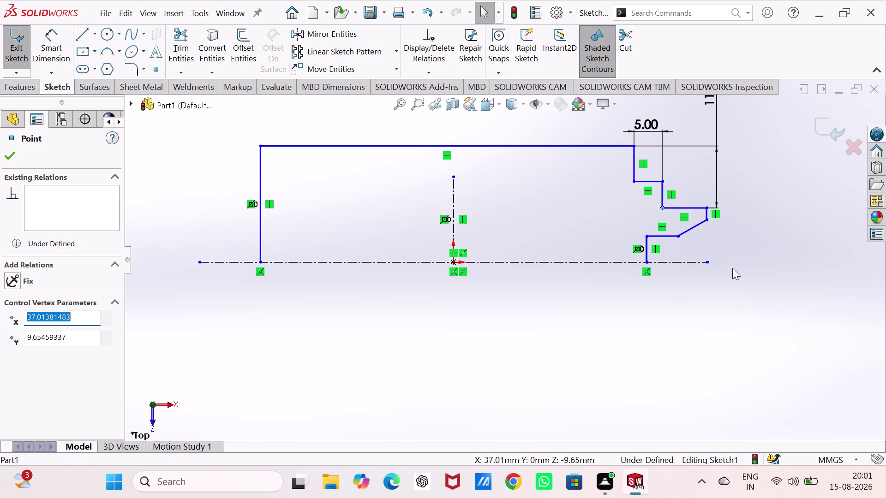
Dimension the lowest step line 2.00 above the centerline with Smart Dimension.
right_drag(562, 388, 563, 251)
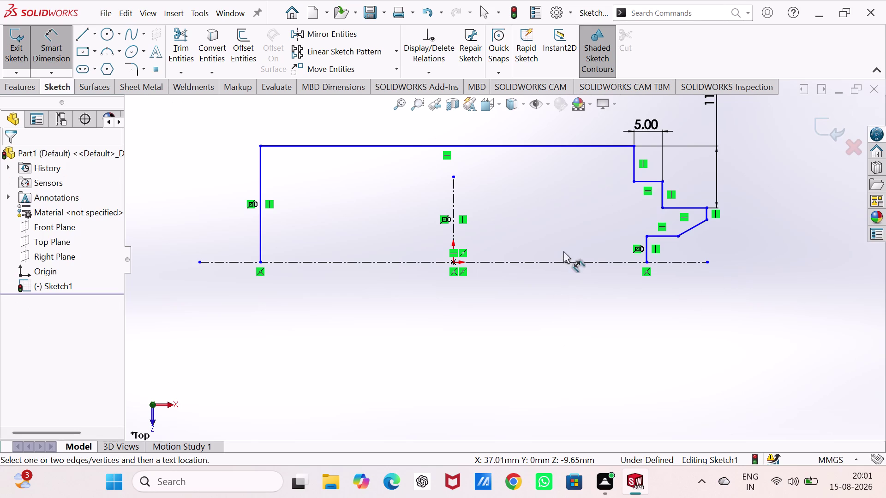
right_drag(564, 251, 563, 251)
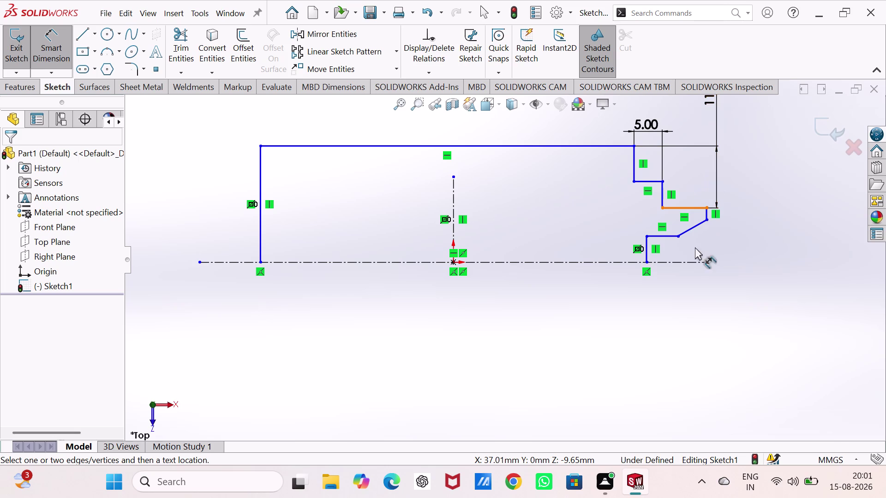
click(675, 262)
click(662, 237)
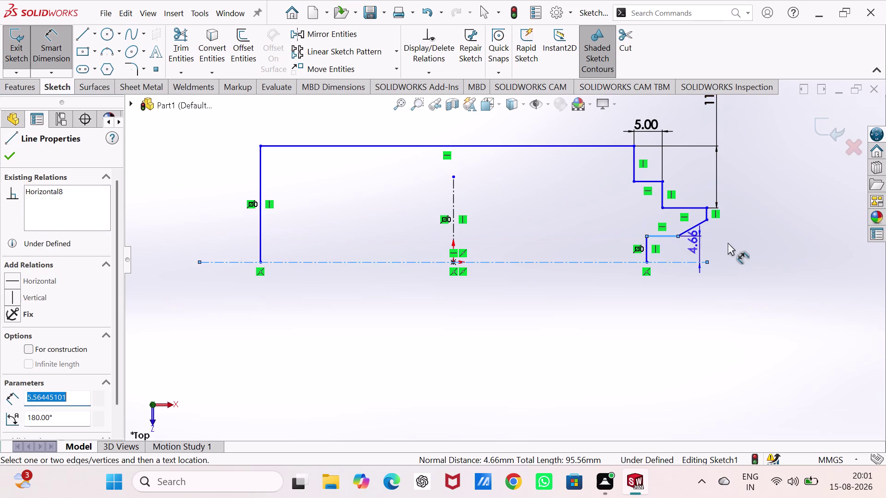
click(749, 244)
key(2)
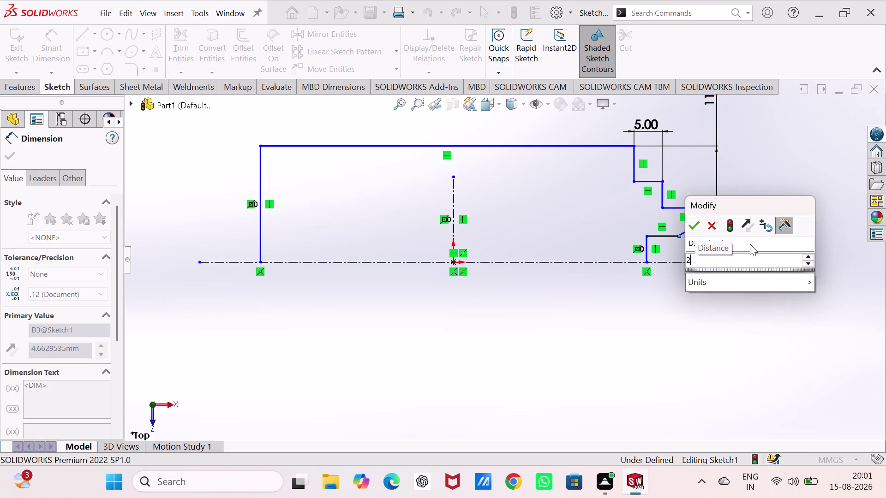
key(Return)
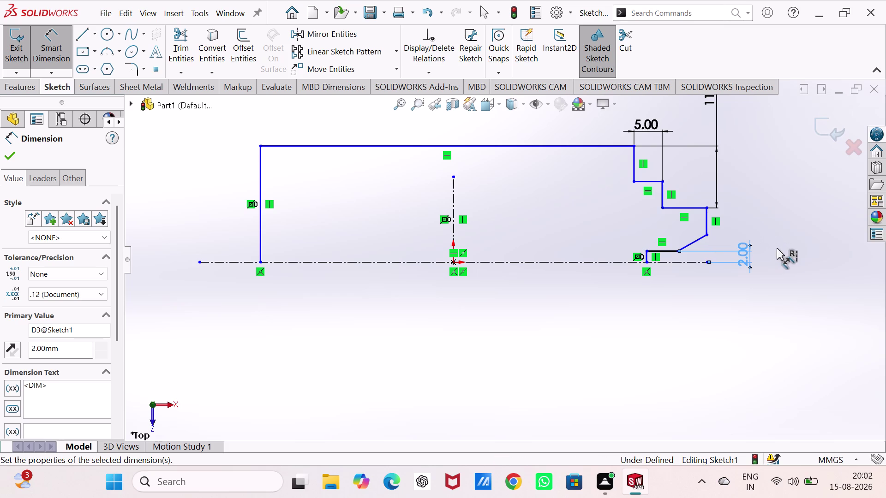
key(Escape)
key(Escape)
key(Escape)
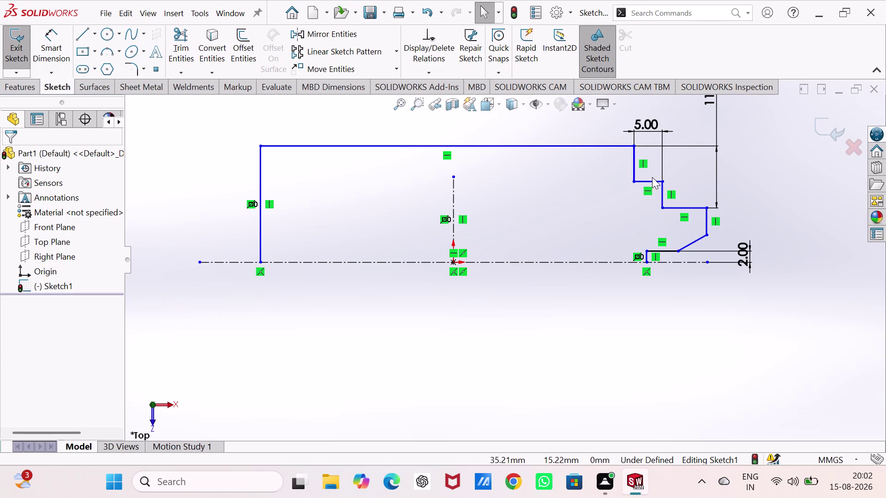
Drag the upper step line, middle step and top edge lower toward the centerline.
drag(652, 183, 652, 205)
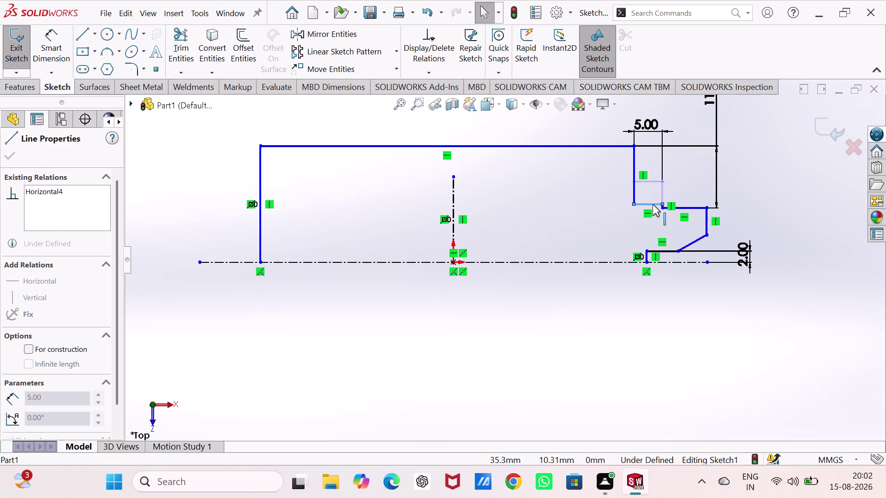
drag(652, 204, 652, 201)
drag(686, 206, 689, 221)
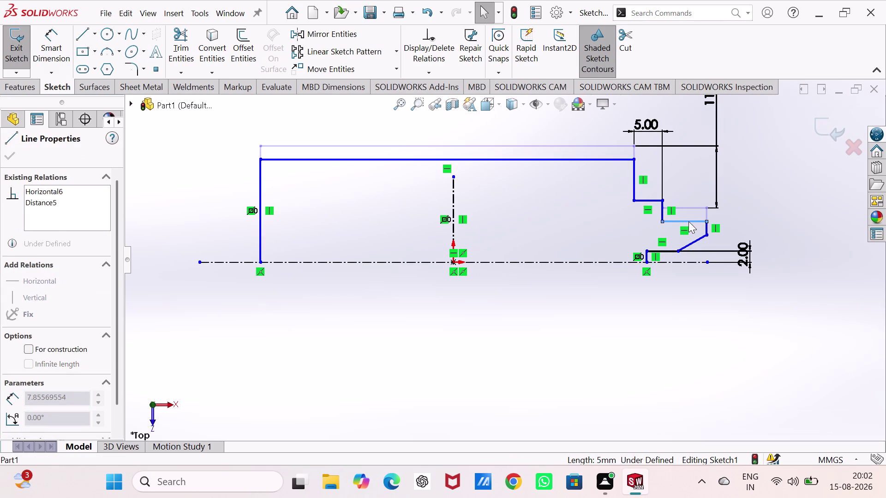
drag(689, 221, 688, 227)
click(688, 226)
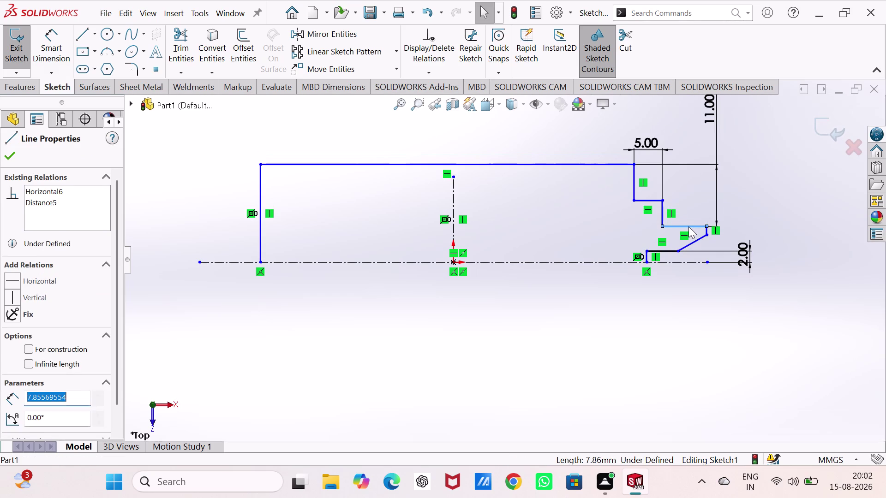
drag(644, 201, 647, 212)
click(594, 165)
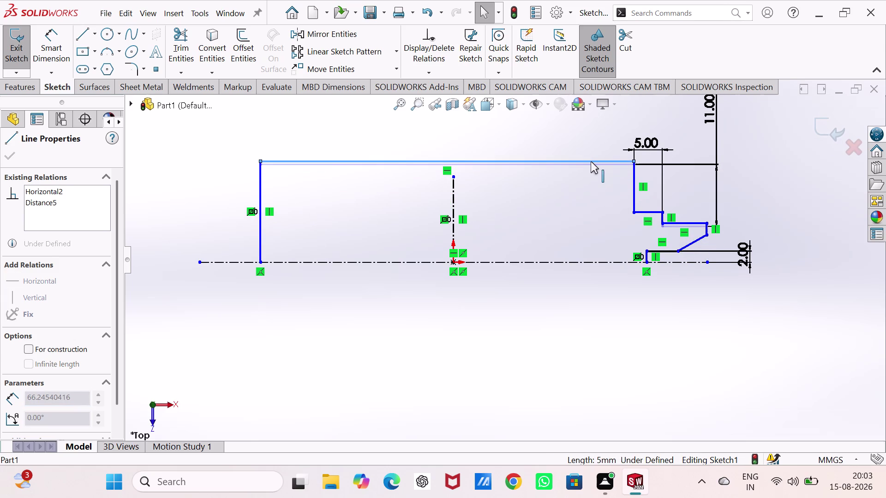
right_click(613, 349)
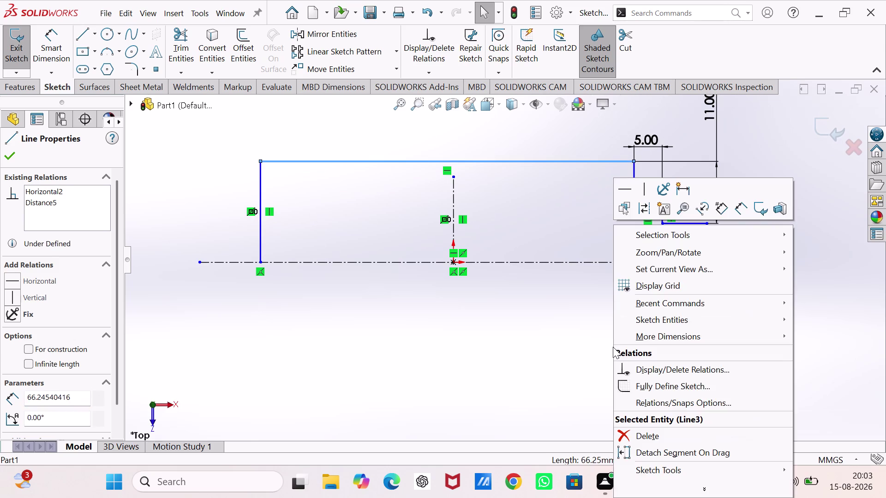
click(561, 343)
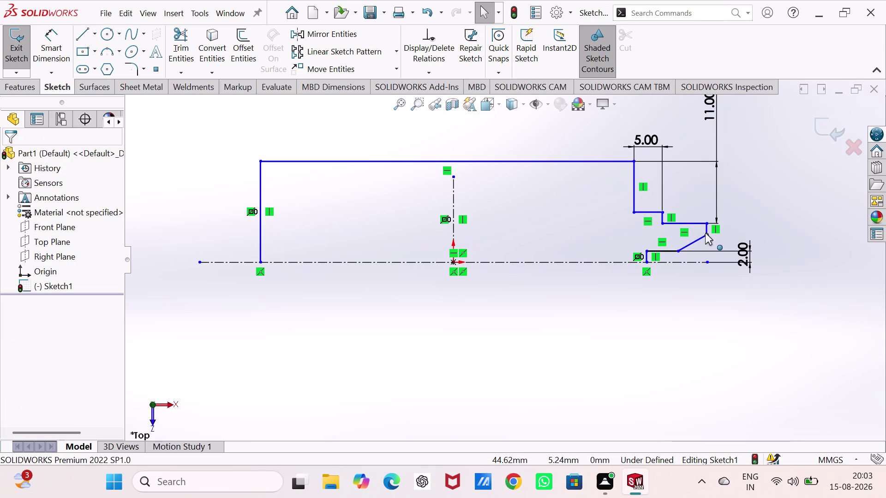
Reposition the inner step corner point to settle the step shape.
drag(660, 222, 660, 230)
drag(662, 223, 663, 225)
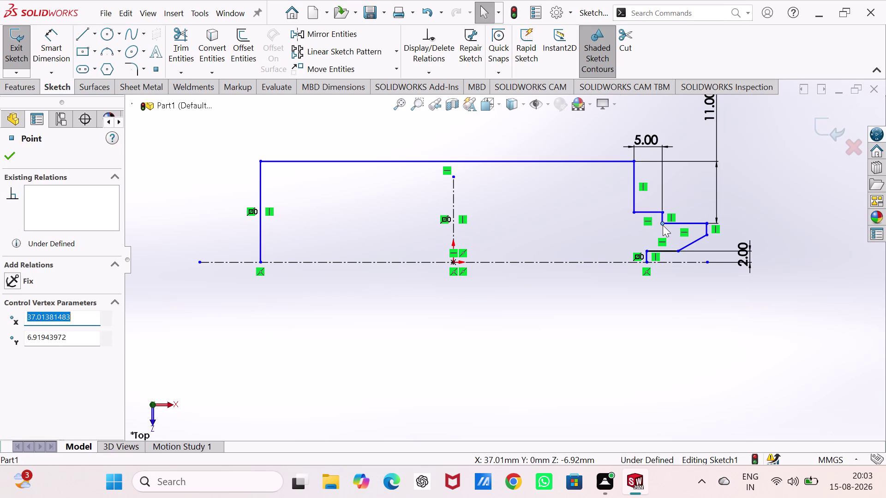
drag(662, 225, 663, 235)
drag(662, 235, 661, 221)
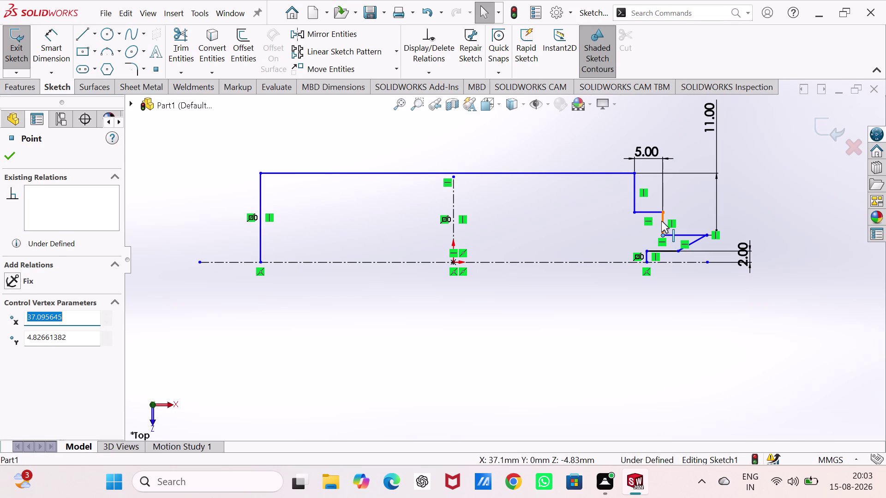
drag(661, 220, 657, 191)
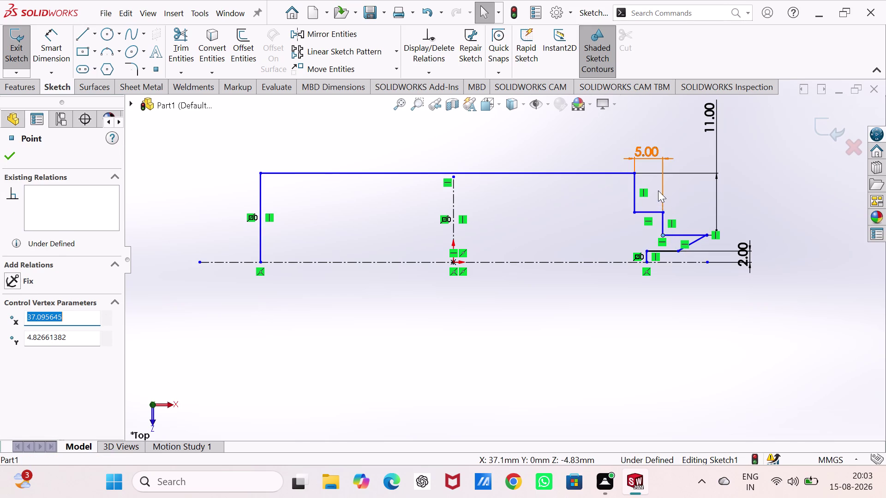
drag(658, 190, 658, 191)
drag(661, 235, 661, 226)
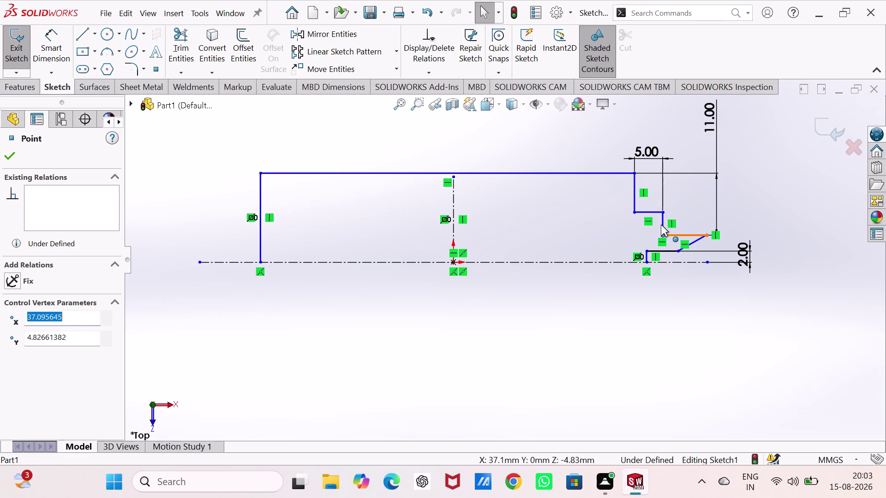
drag(661, 226, 661, 230)
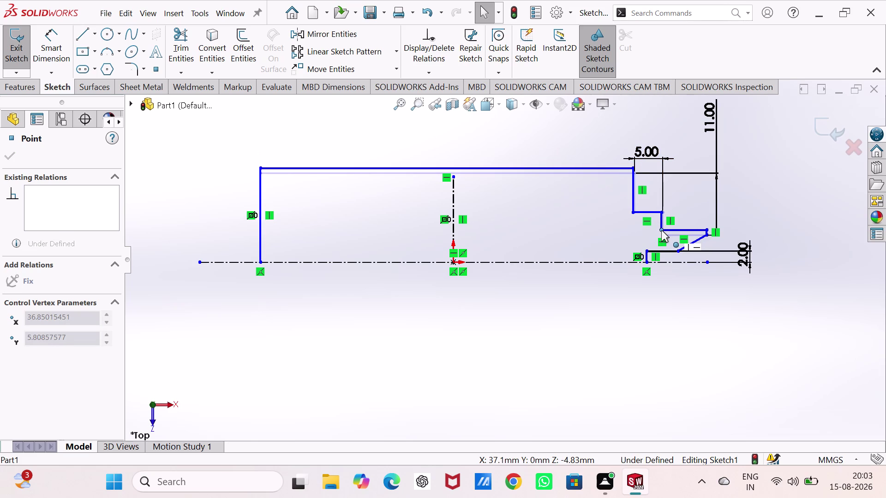
drag(661, 231, 661, 226)
click(633, 337)
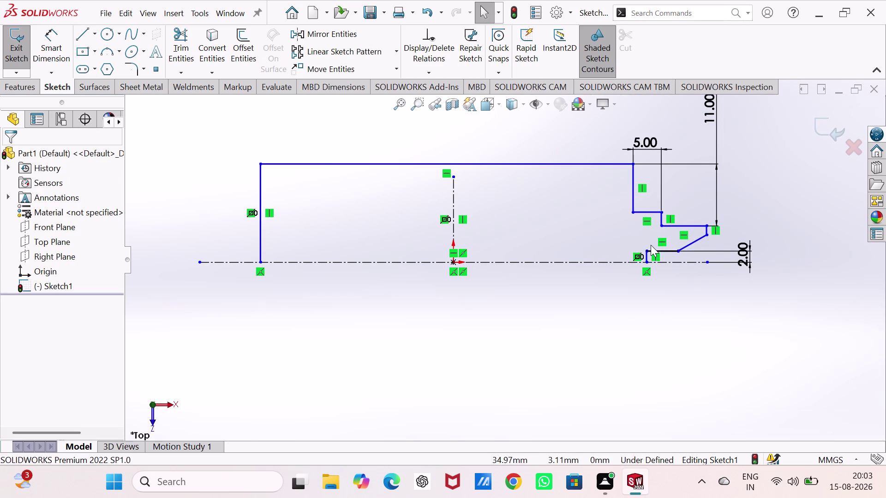
Dimension the top edge above the centerline, entering 33/2 for 16.50.
right_drag(662, 344, 674, 243)
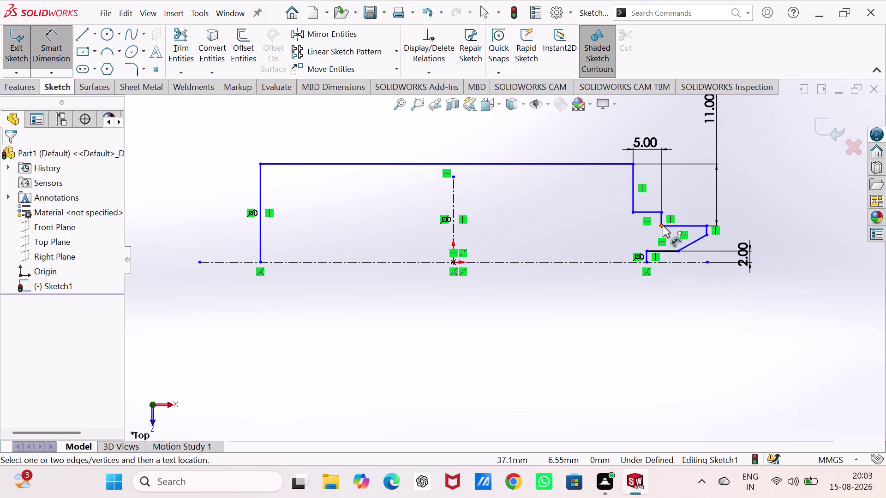
click(584, 262)
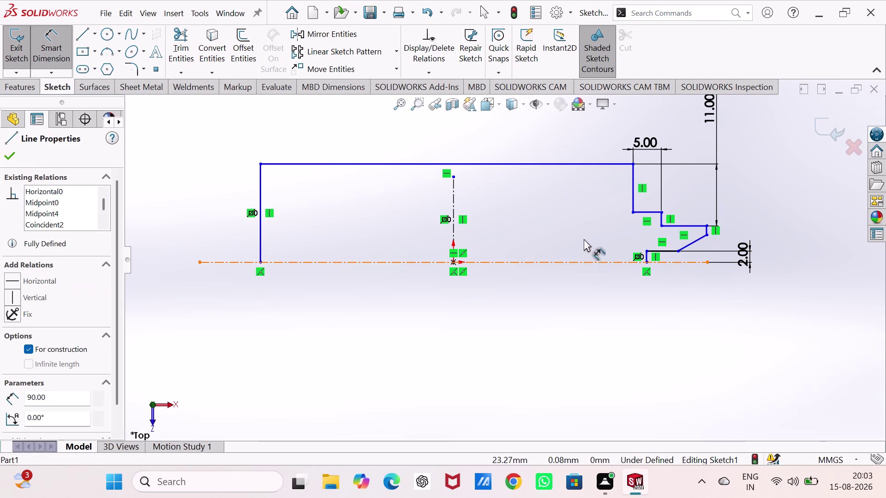
click(574, 163)
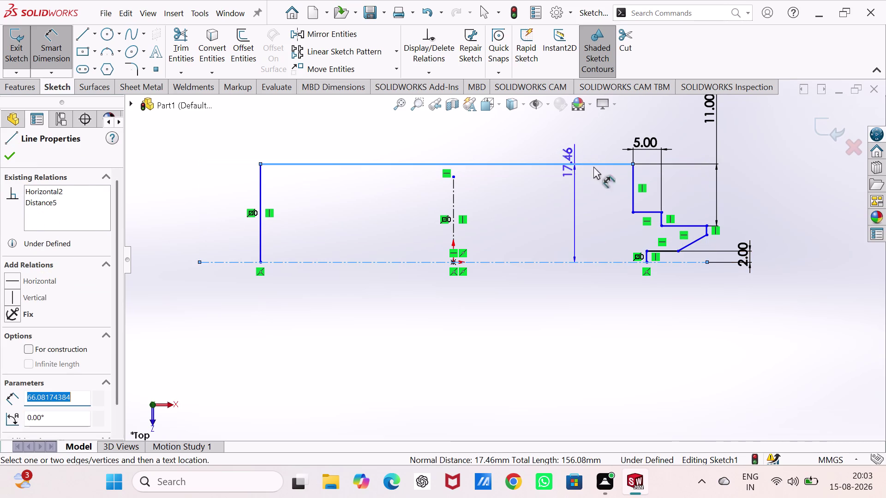
click(764, 217)
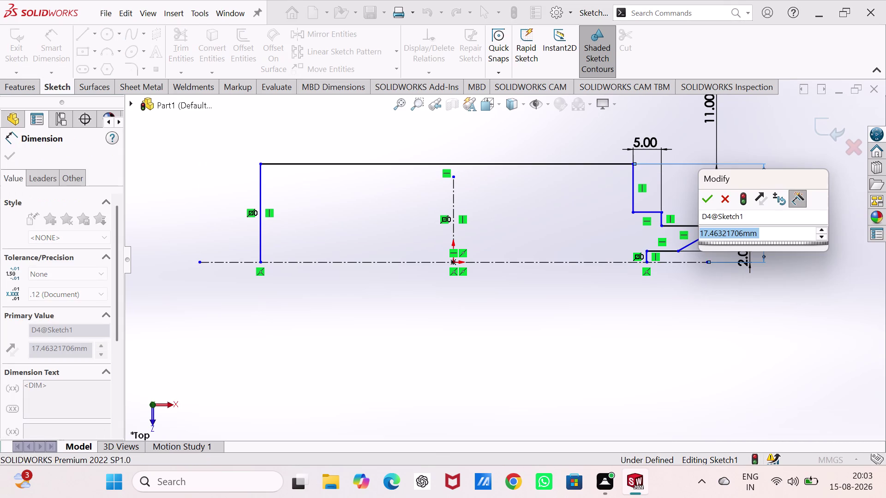
text(33)
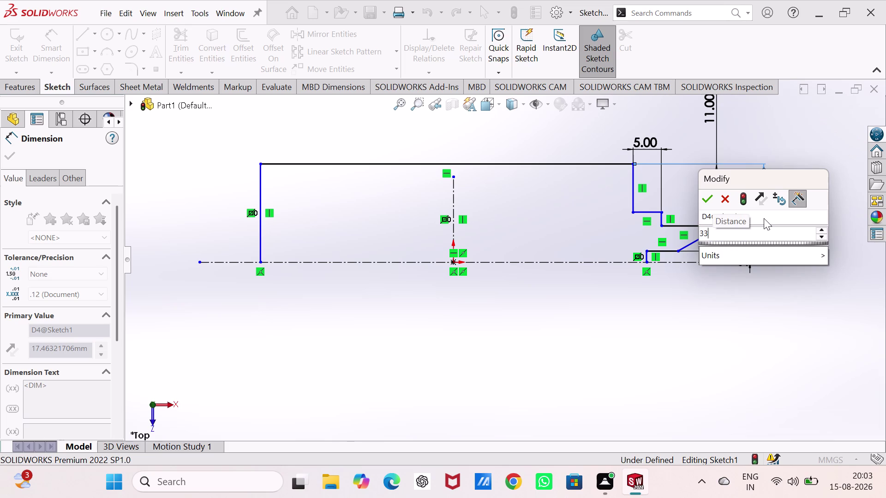
key(slash)
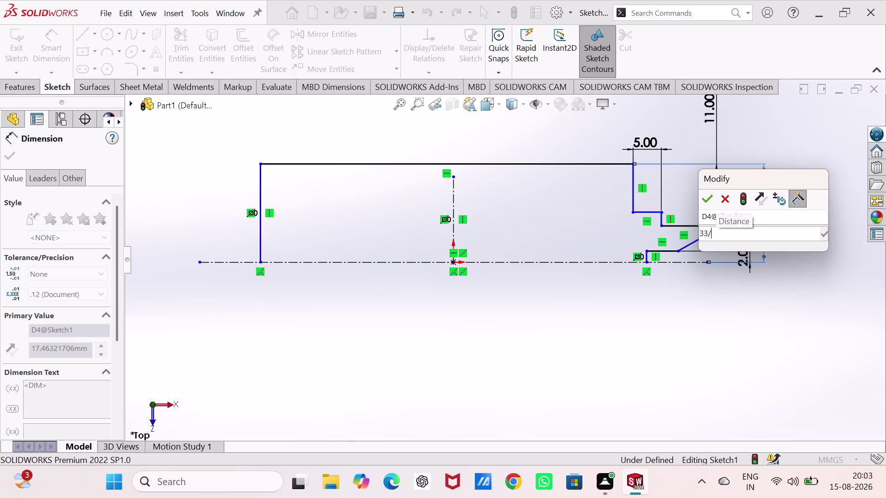
key(2)
key(Return)
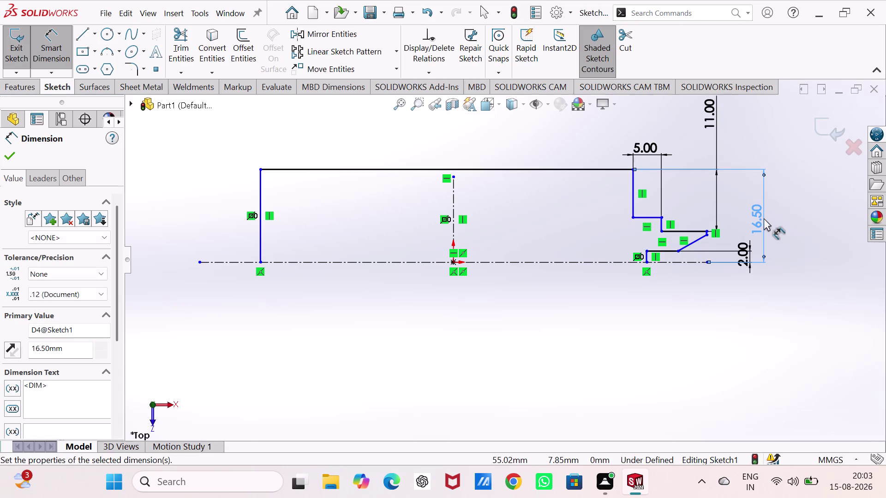
scroll(down, 3)
scroll(down, 3)
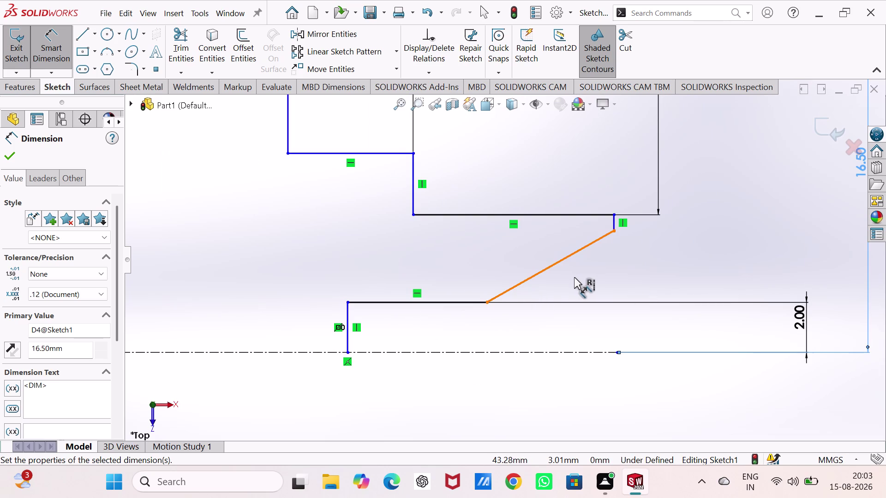
Close the 16.50 dimension editor and zoom around the profile.
scroll(up, 3)
click(651, 241)
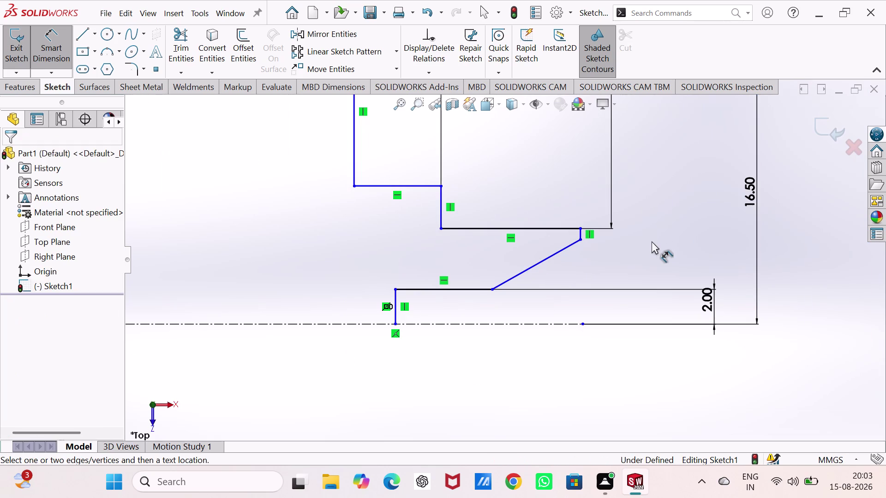
scroll(up, 3)
scroll(down, 3)
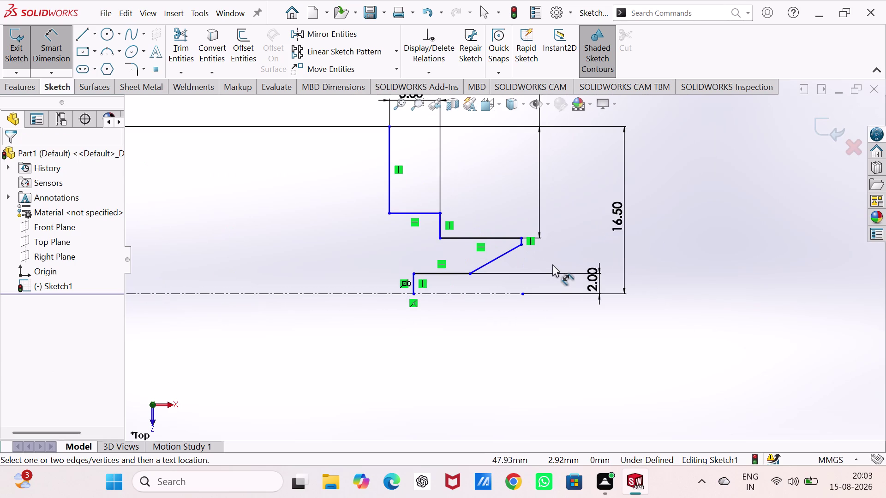
scroll(up, 3)
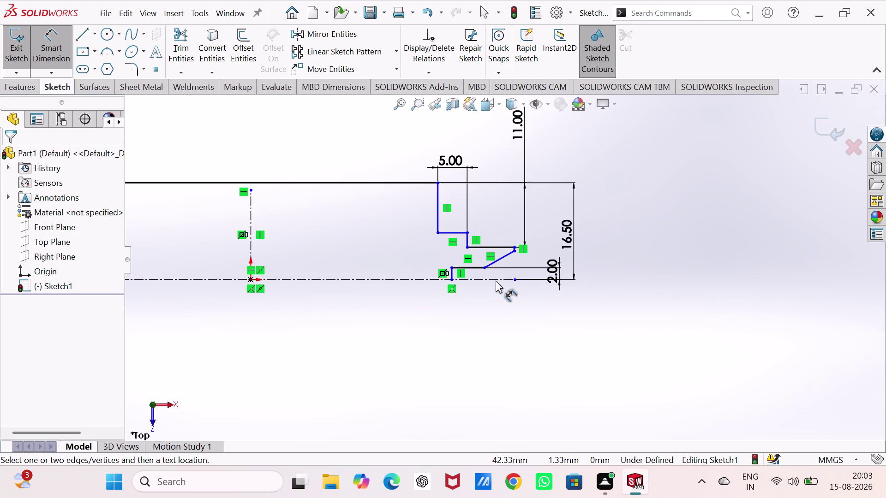
scroll(up, 3)
scroll(up, 3)
scroll(down, 3)
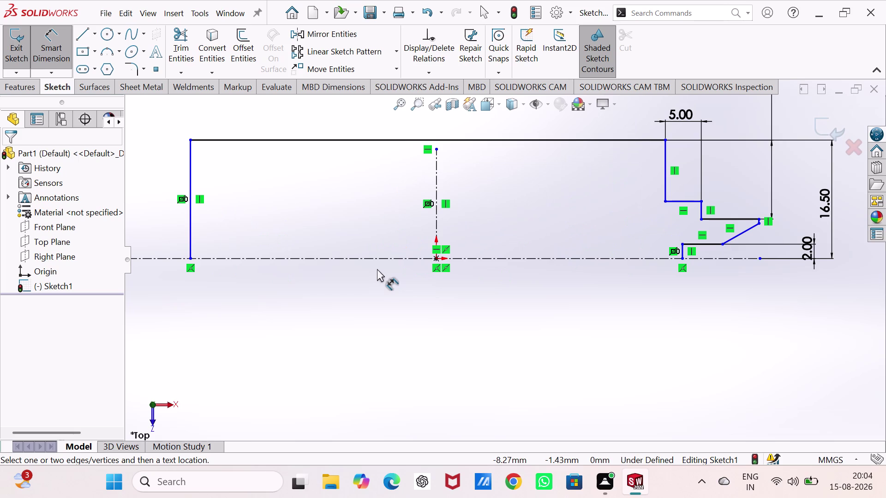
Click in the view and zoom to review the 16.50, 2.00, 5.00 and 11.00 dimensions.
click(365, 273)
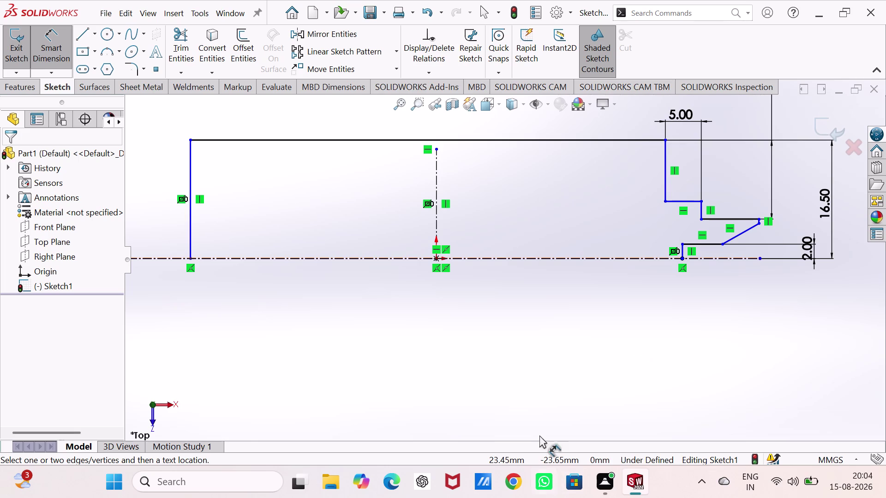
scroll(up, 3)
scroll(down, 3)
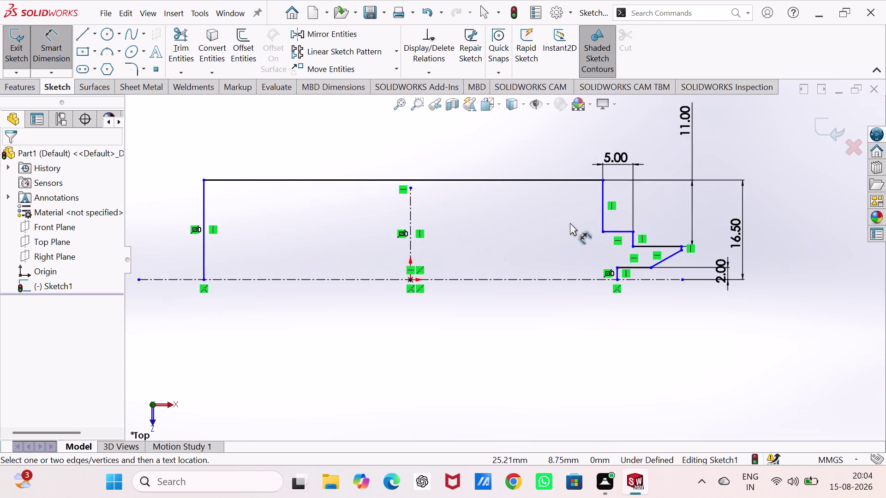
scroll(down, 3)
scroll(down, 3)
scroll(up, 3)
scroll(up, 3)
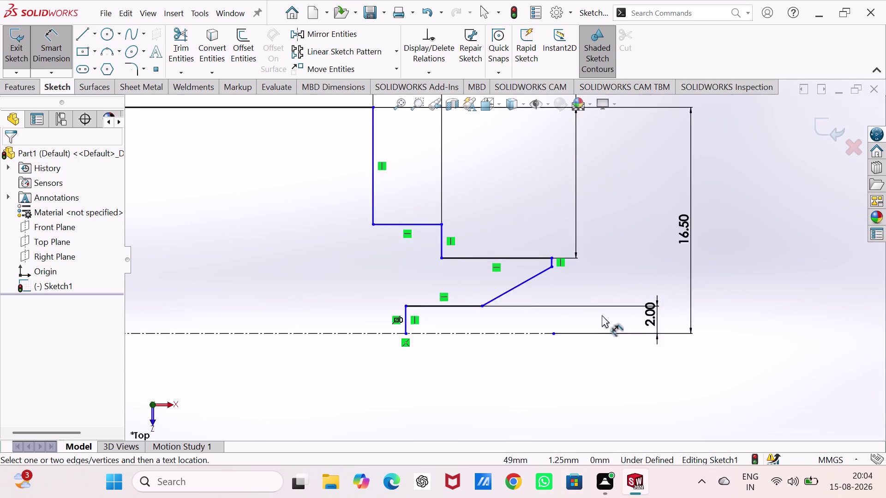
scroll(up, 3)
scroll(down, 3)
Move the 2.00 dimension left beside the lower step.
scroll(up, 3)
scroll(down, 3)
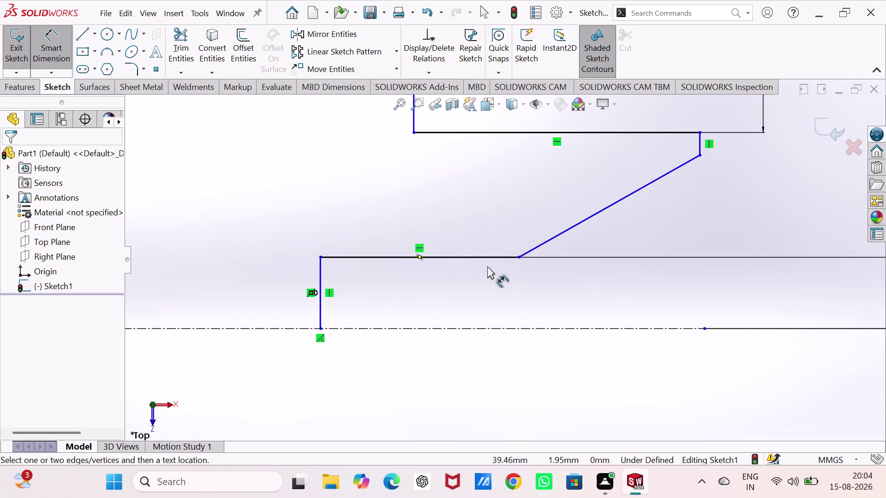
scroll(down, 3)
scroll(up, 3)
scroll(up, 3)
scroll(up, 3)
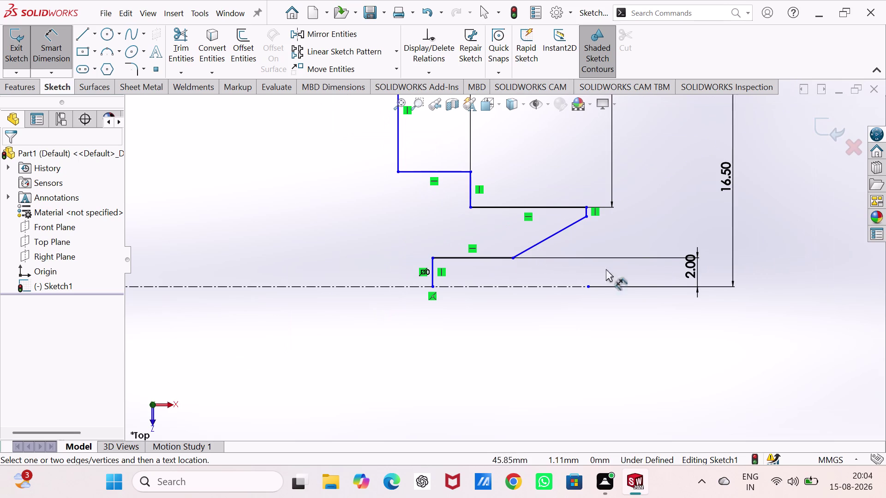
drag(694, 265, 621, 272)
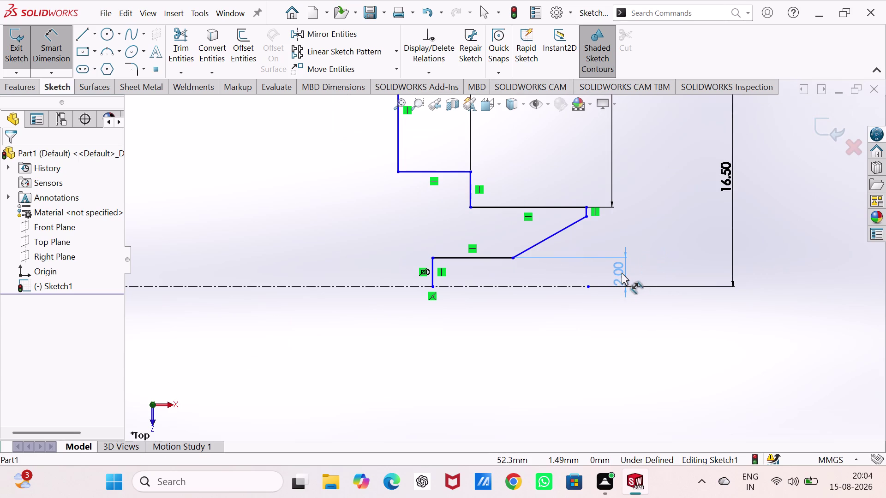
drag(622, 273, 578, 270)
drag(732, 173, 706, 174)
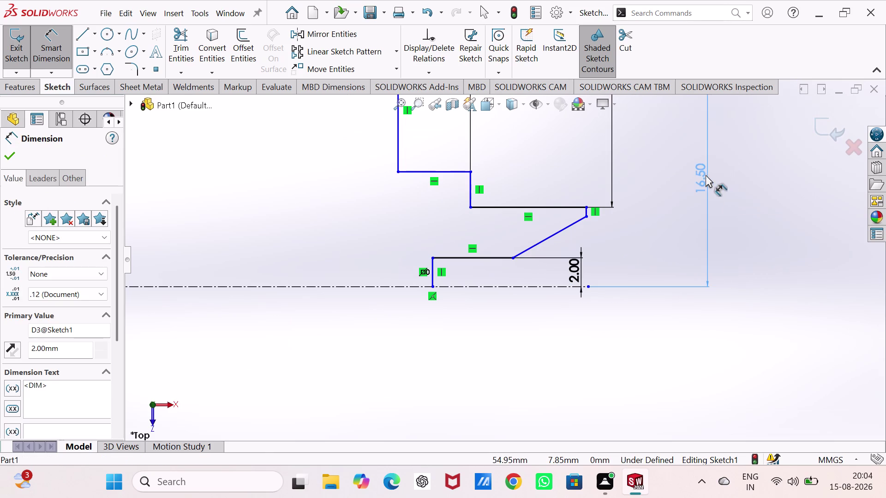
Select the 16.50 overall dimension and zoom in around it.
drag(707, 175, 689, 166)
scroll(up, 3)
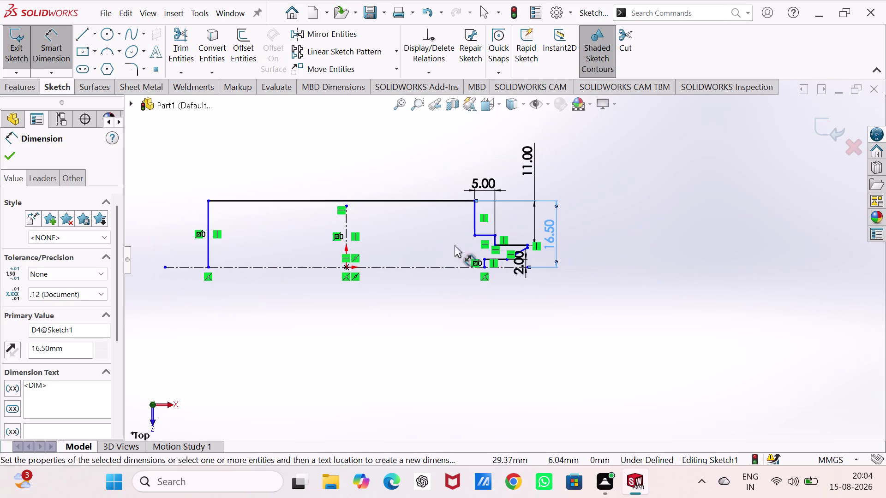
scroll(down, 3)
scroll(up, 3)
scroll(down, 3)
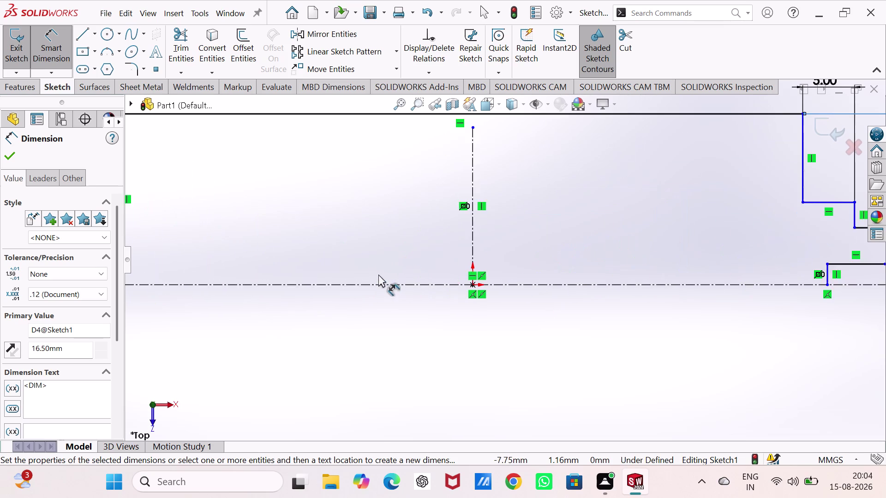
scroll(up, 3)
scroll(up, 3)
scroll(down, 3)
scroll(up, 3)
scroll(down, 3)
scroll(up, 3)
scroll(down, 3)
scroll(up, 3)
scroll(down, 3)
scroll(up, 3)
scroll(down, 3)
scroll(up, 3)
scroll(down, 3)
scroll(up, 3)
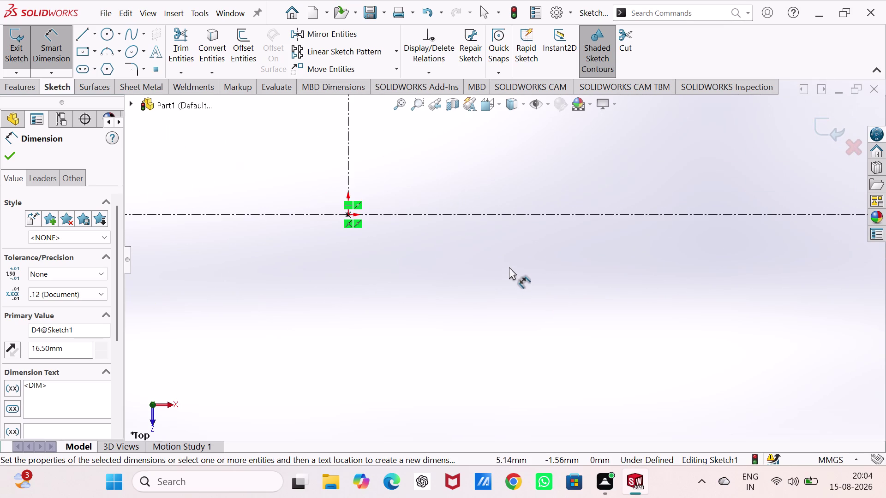
scroll(up, 3)
scroll(down, 3)
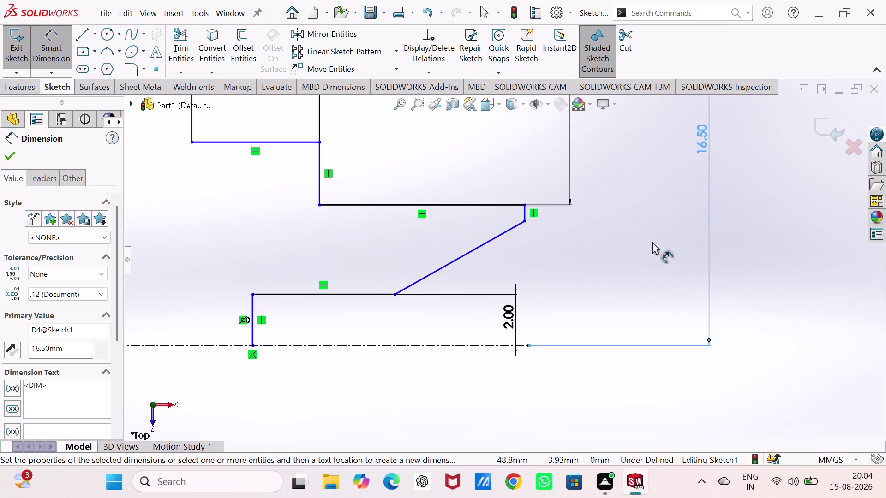
scroll(up, 3)
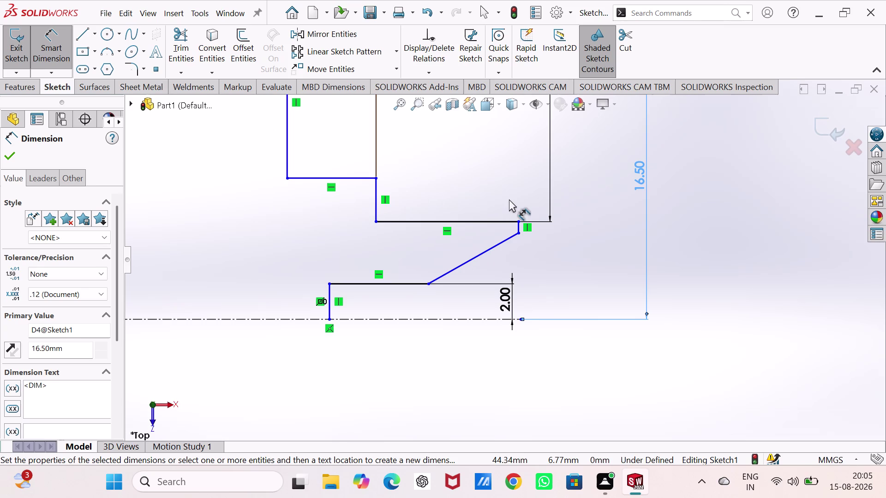
Drag the inner step corner point down to a new position.
key(Escape)
key(Escape)
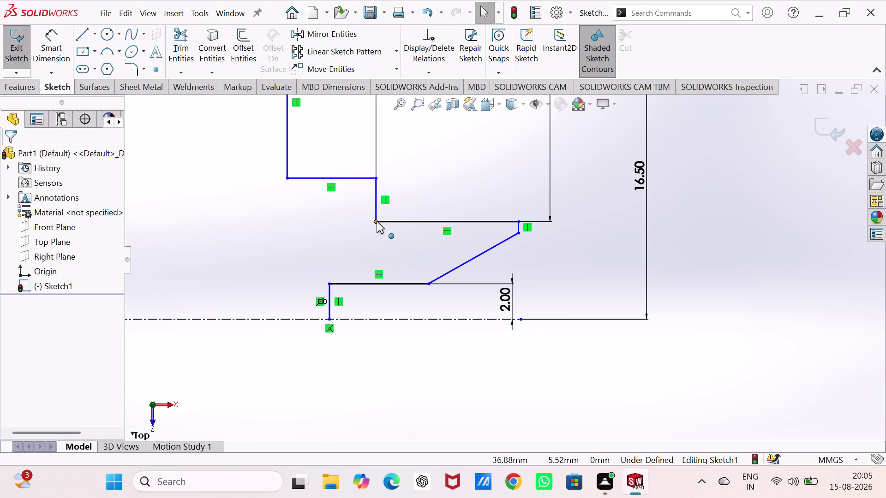
drag(376, 222, 375, 174)
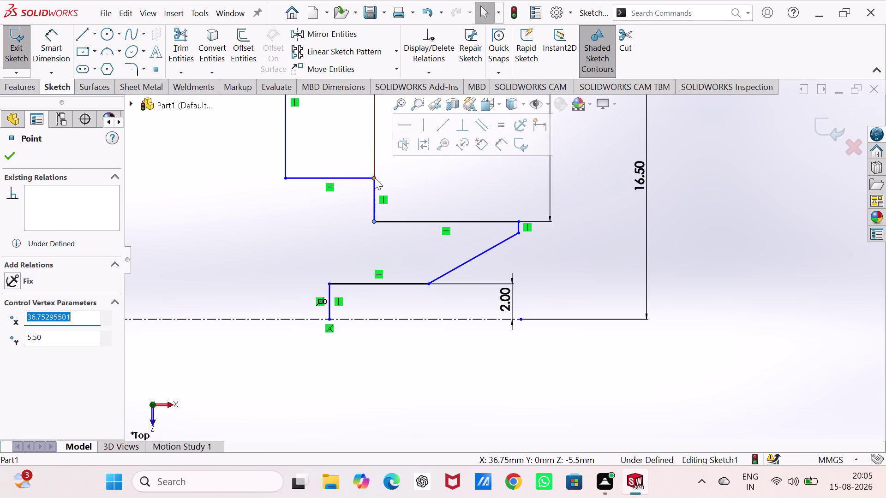
drag(374, 179, 387, 249)
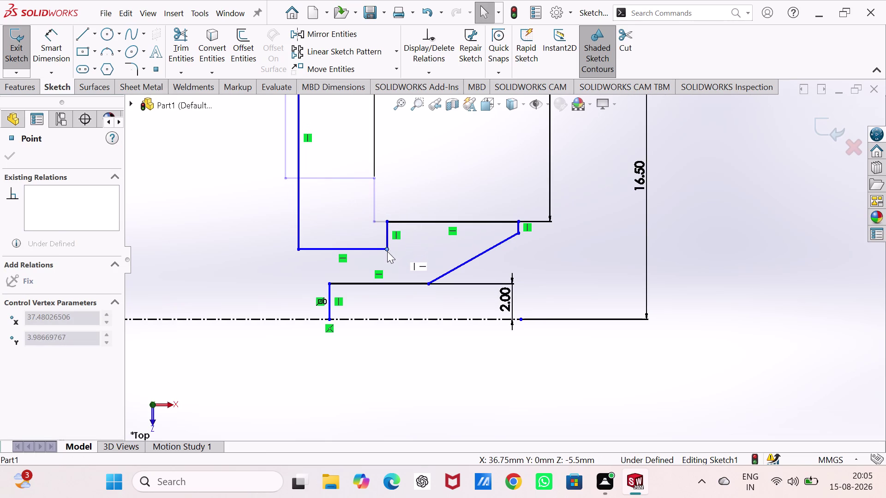
drag(387, 249, 387, 240)
drag(386, 223, 386, 211)
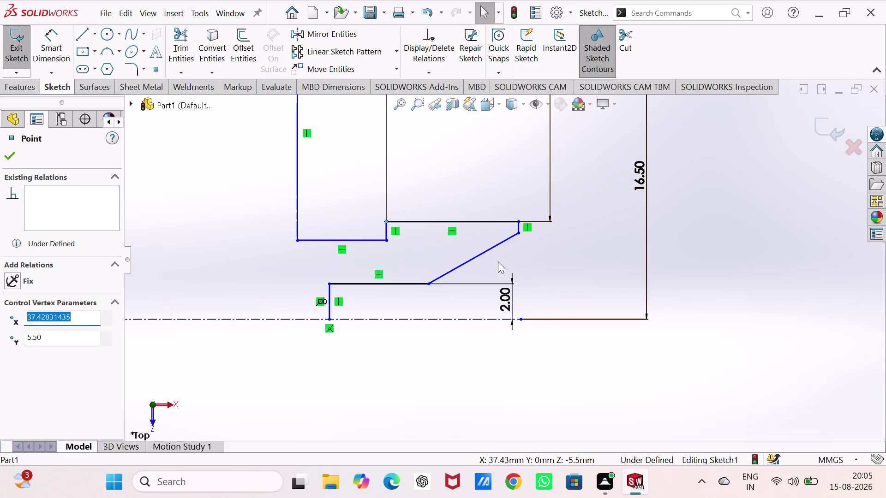
Add a horizontal relation between the angled line's upper end and the inner step corner.
click(519, 232)
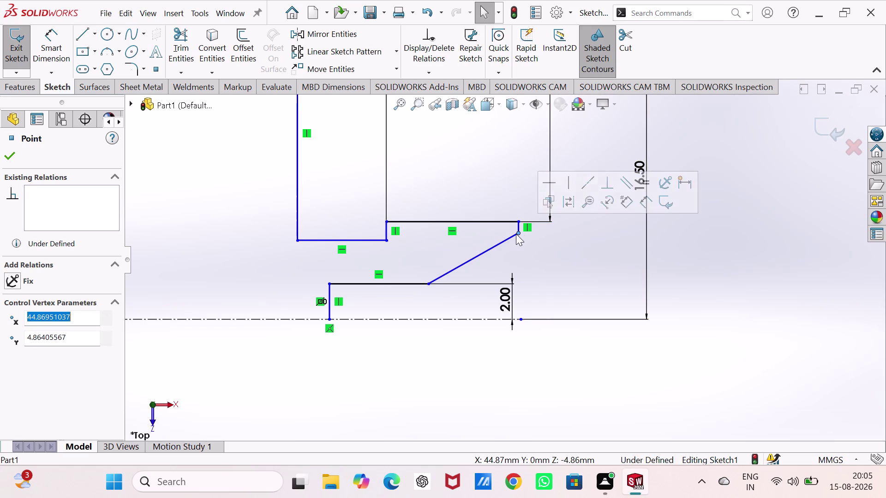
click(387, 242)
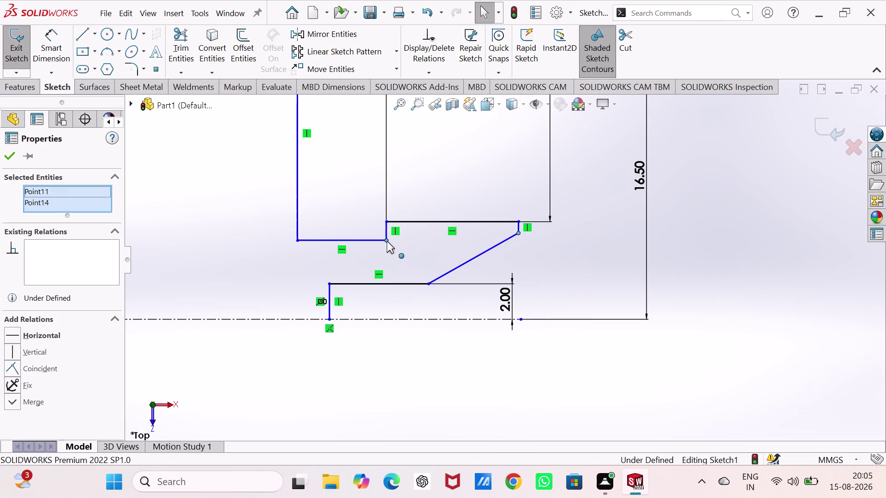
click(417, 191)
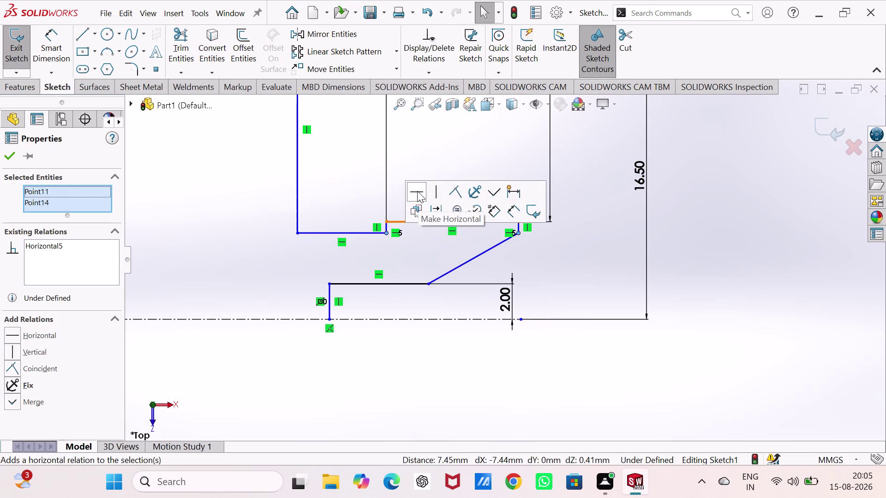
click(743, 231)
right_drag(727, 292, 725, 183)
click(386, 233)
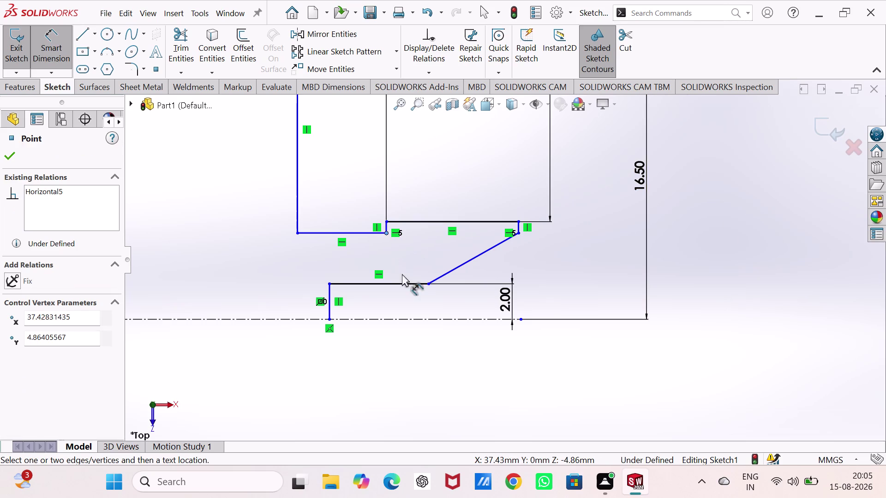
Dimension the ledge height from the centerline, try 27/2 (13.50), then undo back to 4.86.
click(418, 318)
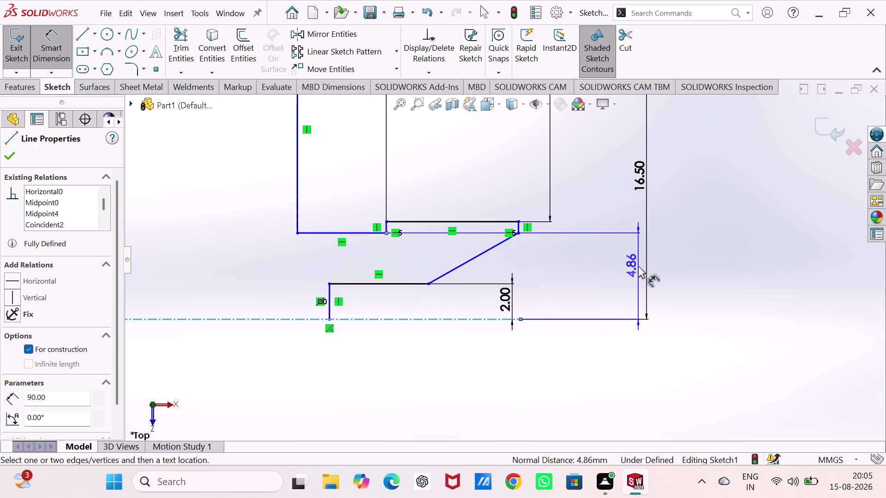
click(625, 265)
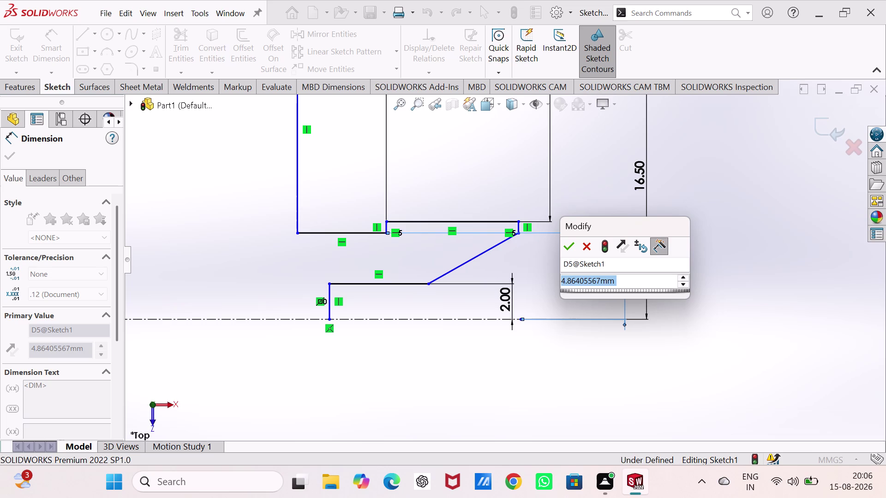
text(2)
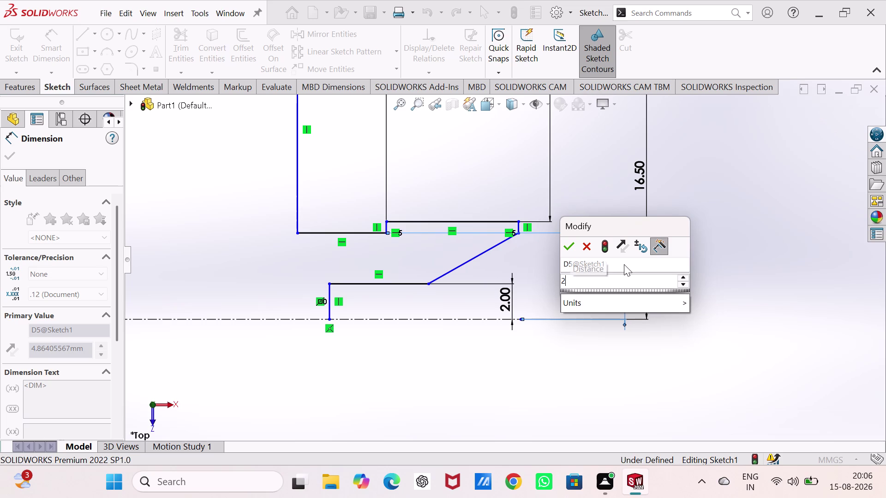
text(7/2)
key(Return)
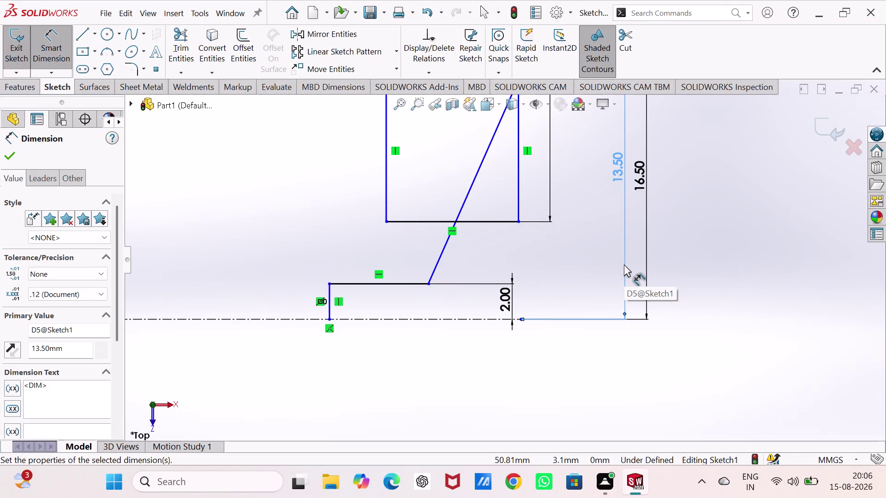
scroll(up, 3)
scroll(up, 3)
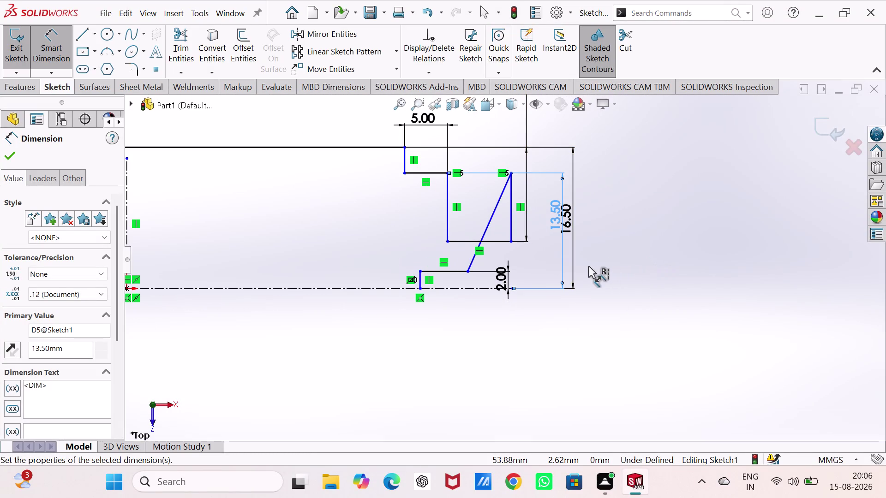
key(ctrl+z)
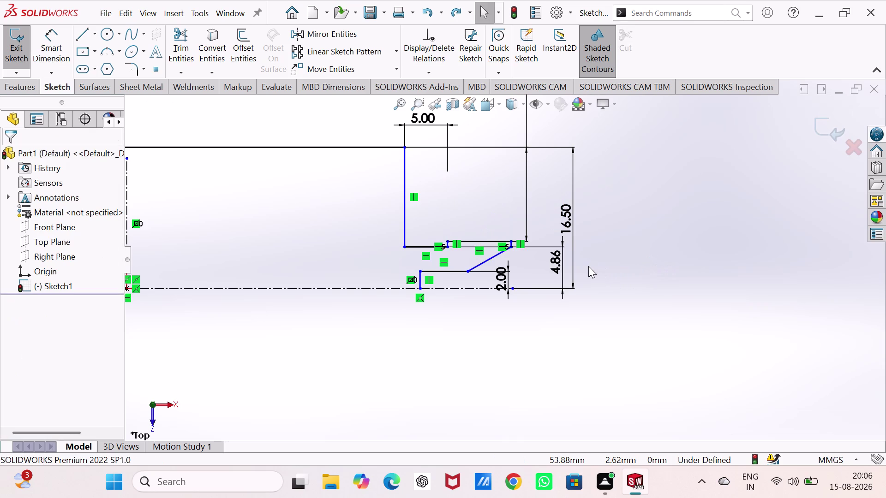
Lift the short step line's corner point and delete the 11.00 step dimension.
scroll(down, 3)
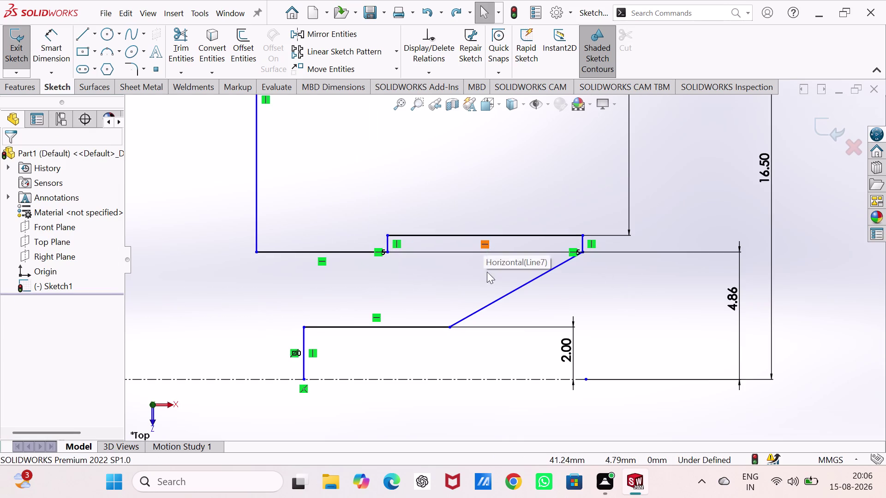
scroll(down, 3)
scroll(down, 3)
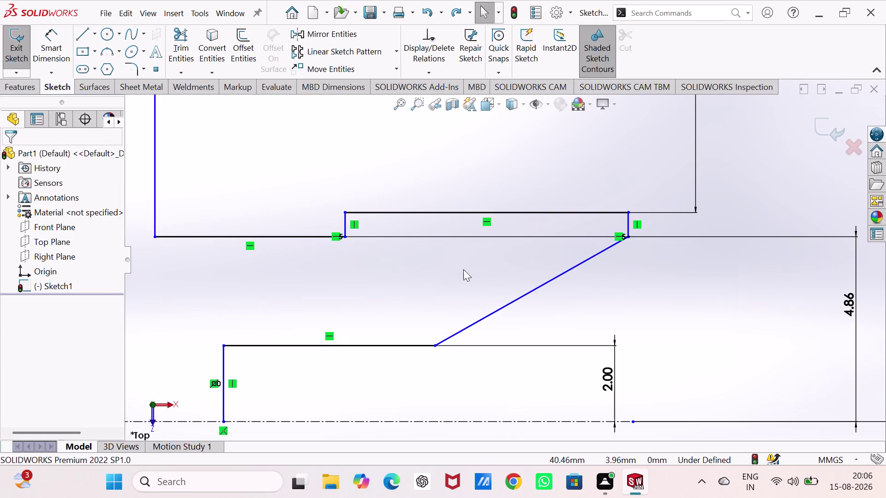
scroll(up, 3)
scroll(up, 3)
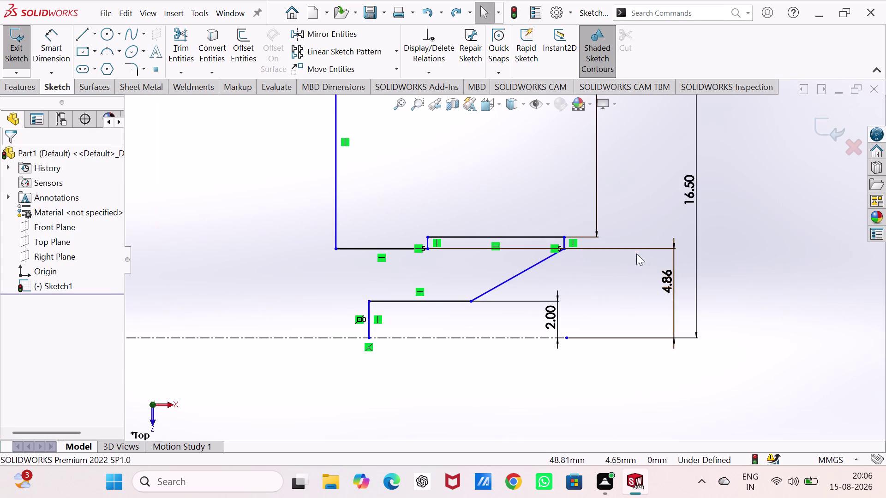
key(Escape)
key(Escape)
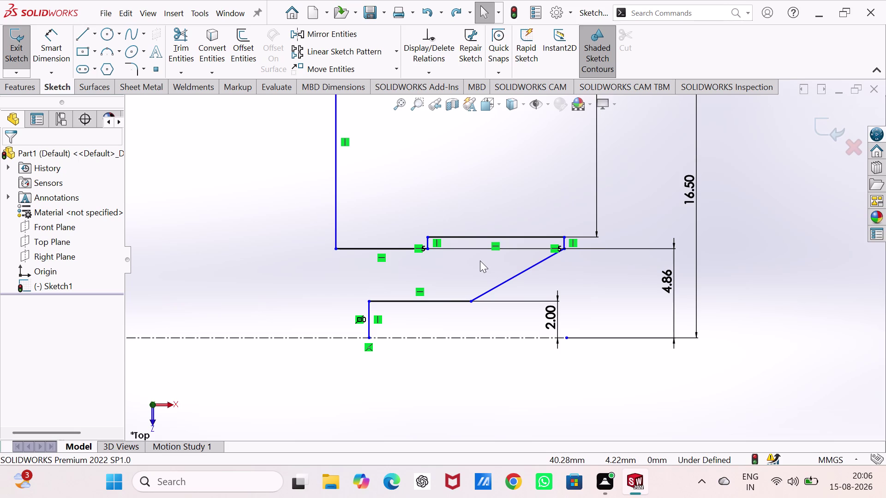
scroll(up, 3)
scroll(down, 3)
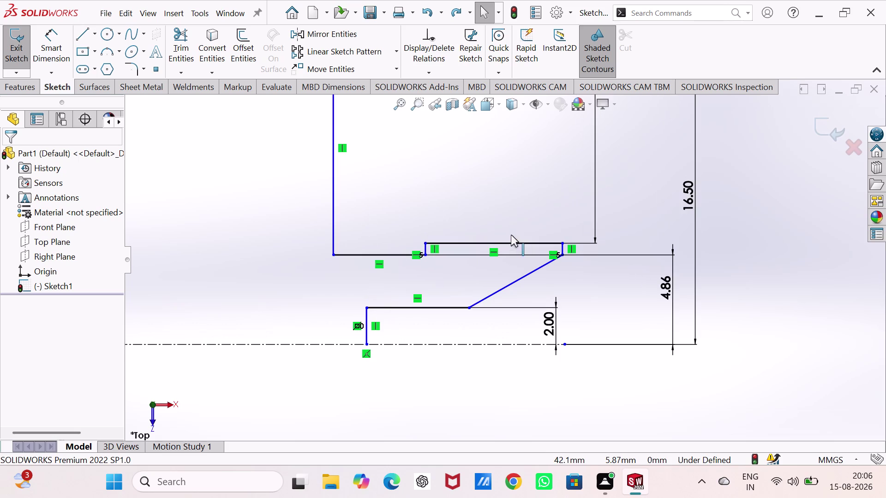
drag(425, 244, 424, 239)
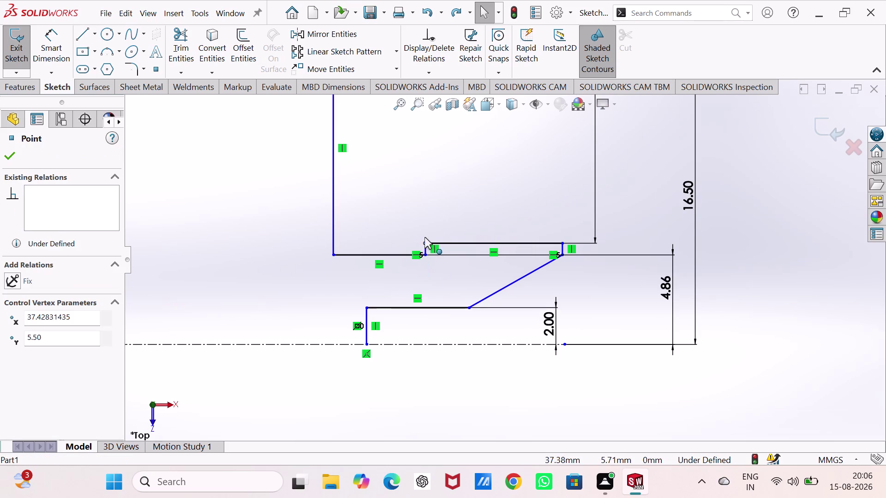
drag(424, 239, 424, 225)
scroll(up, 3)
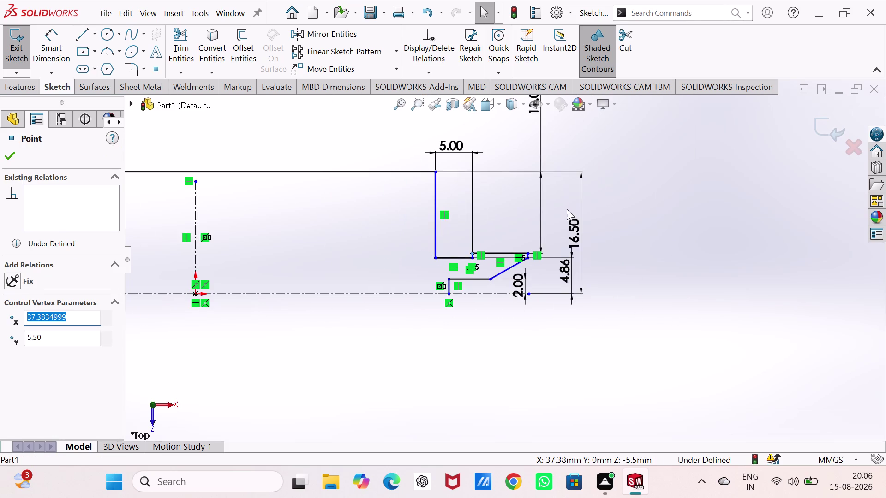
click(535, 152)
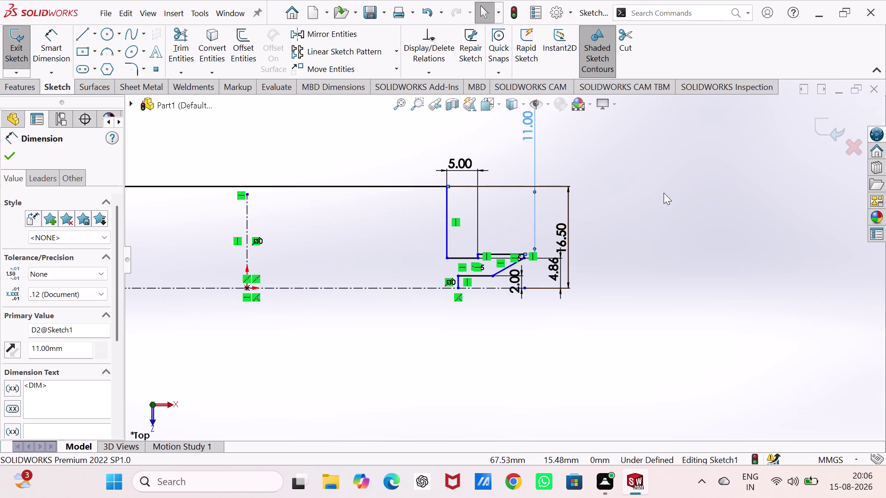
key(Delete)
scroll(down, 3)
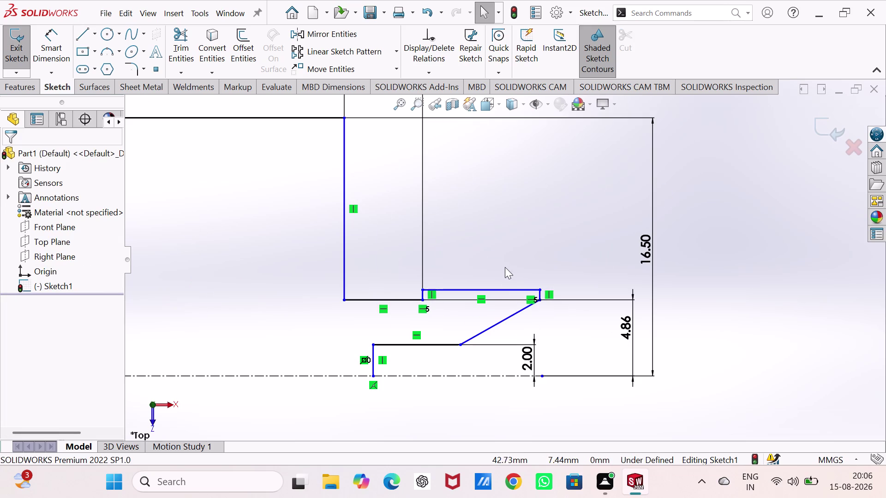
Stretch the 5.00-wide step's top edge far upward into a tall rectangle.
drag(498, 289, 498, 256)
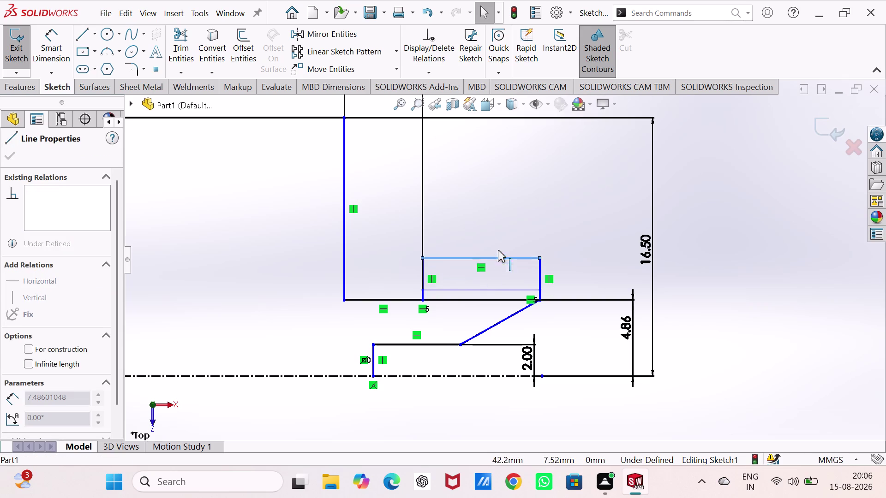
drag(498, 256, 495, 149)
right_drag(756, 298, 738, 152)
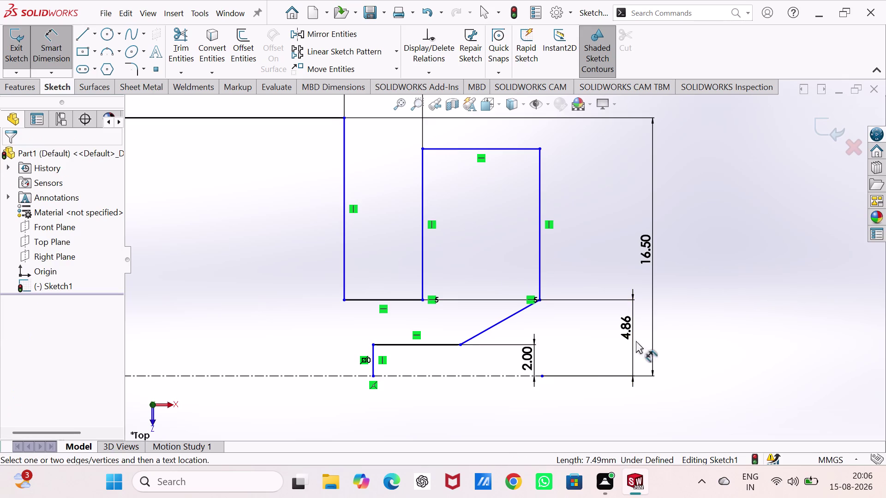
click(477, 374)
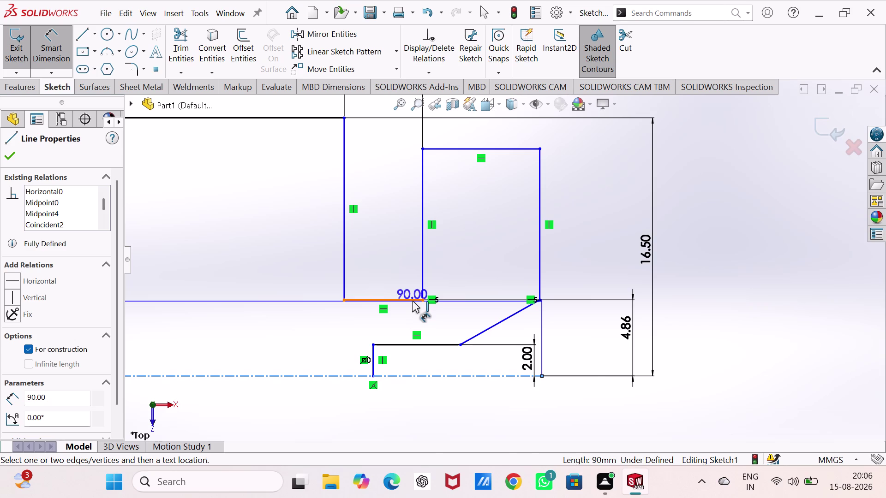
Dimension the ledge 13.50 above the centerline, entering the value as 27/2.
click(412, 301)
click(596, 338)
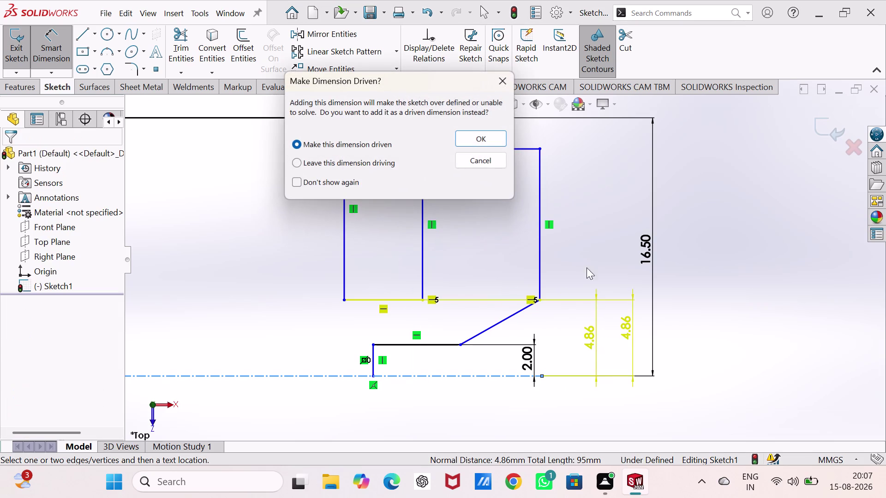
click(507, 84)
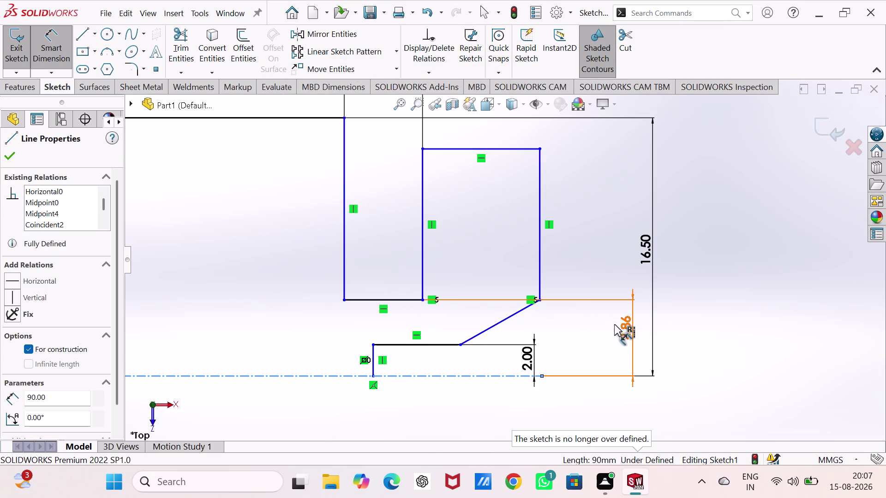
double_click(619, 329)
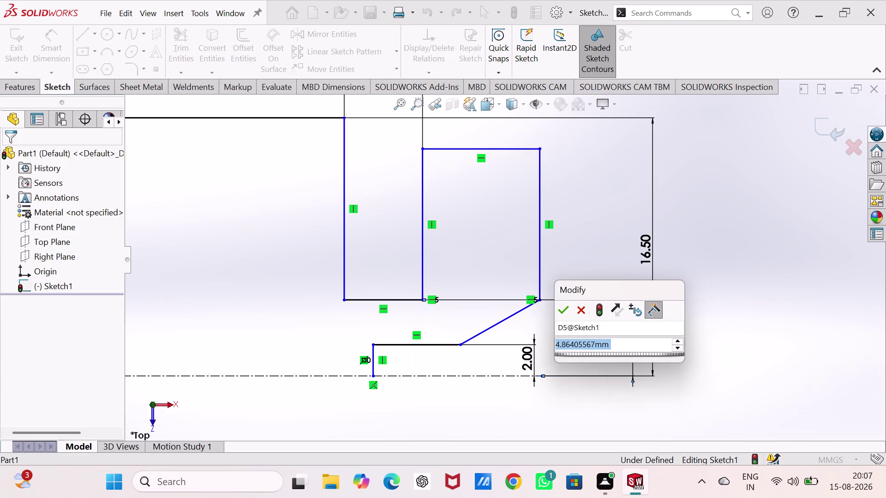
text(27)
text(/)
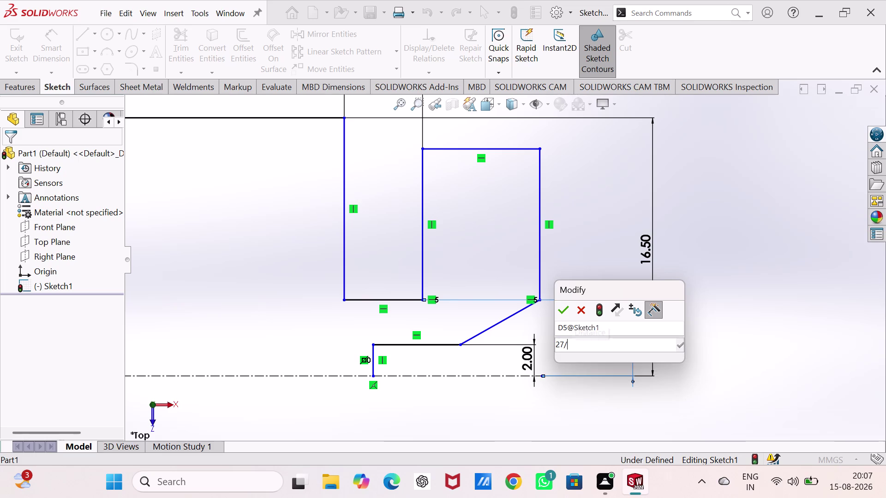
text(2)
key(Return)
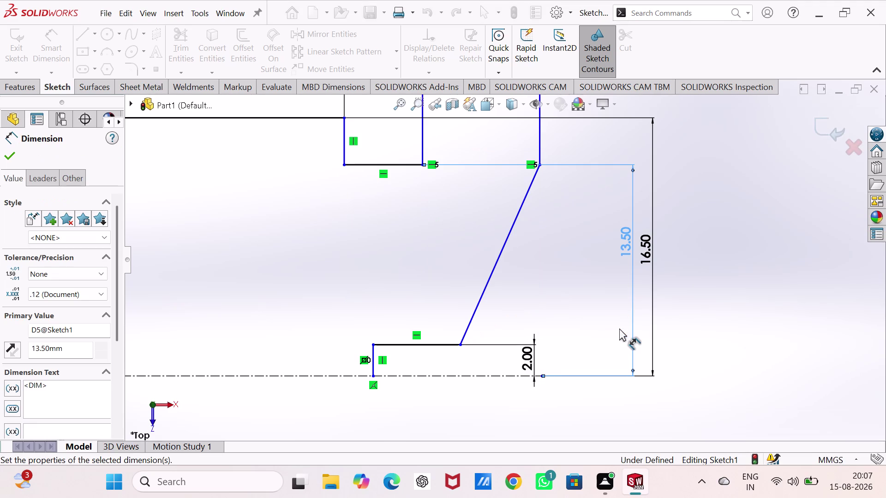
Close the dimension properties and clear the selection.
scroll(up, 3)
scroll(down, 3)
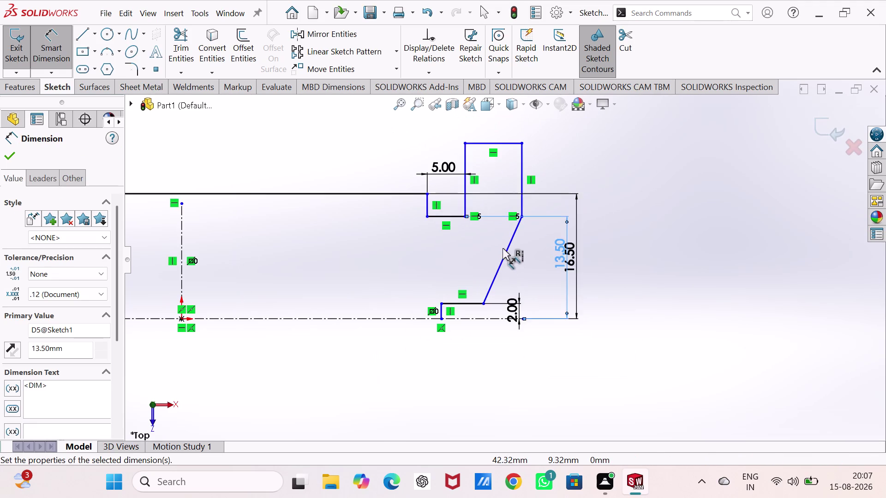
scroll(down, 3)
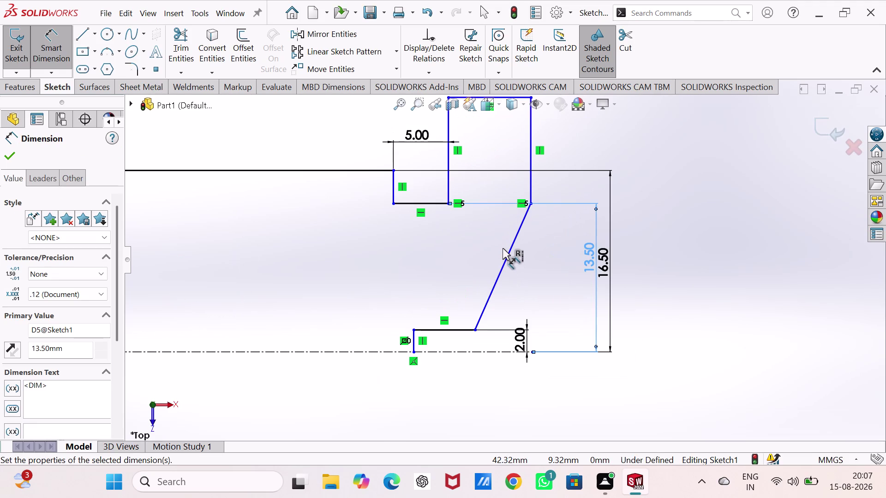
scroll(down, 3)
scroll(up, 3)
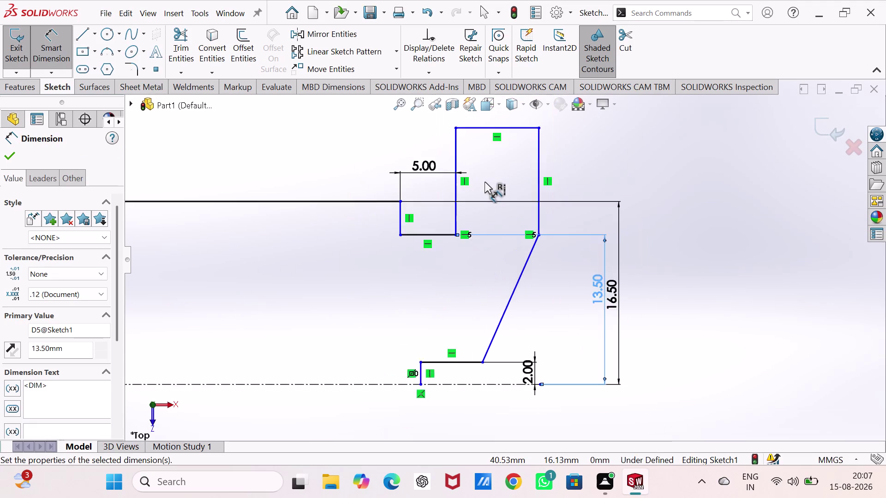
scroll(up, 3)
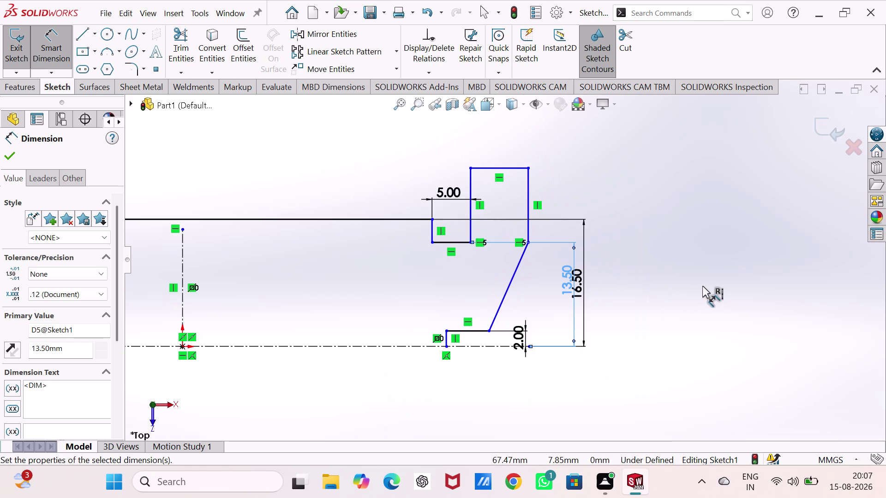
key(Escape)
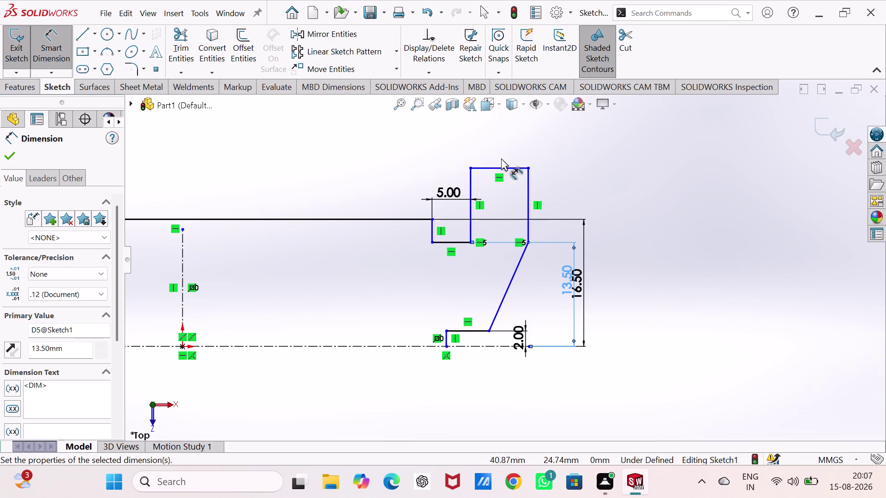
key(Escape)
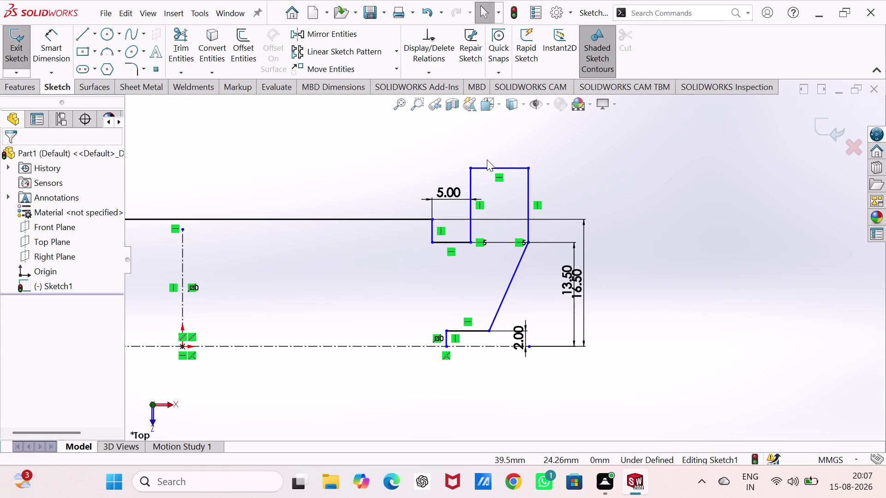
Drag the raised rectangle's top edge down to just above the step line.
drag(491, 166, 495, 246)
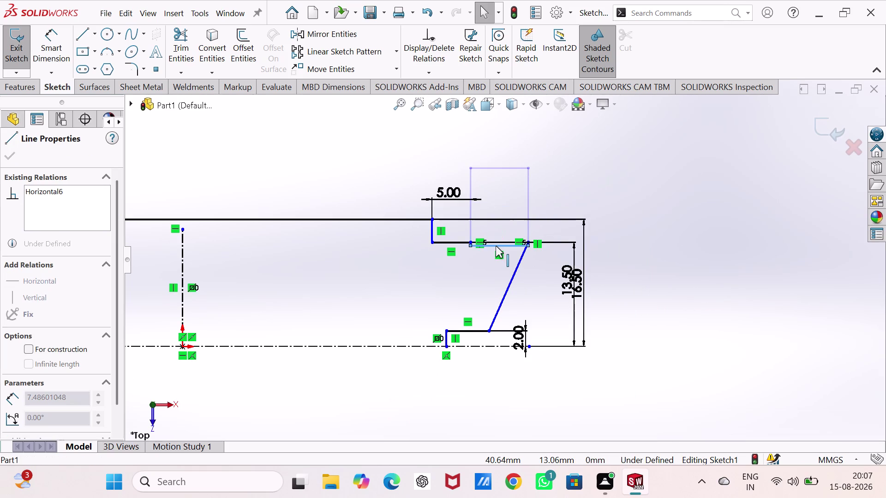
drag(495, 246, 492, 230)
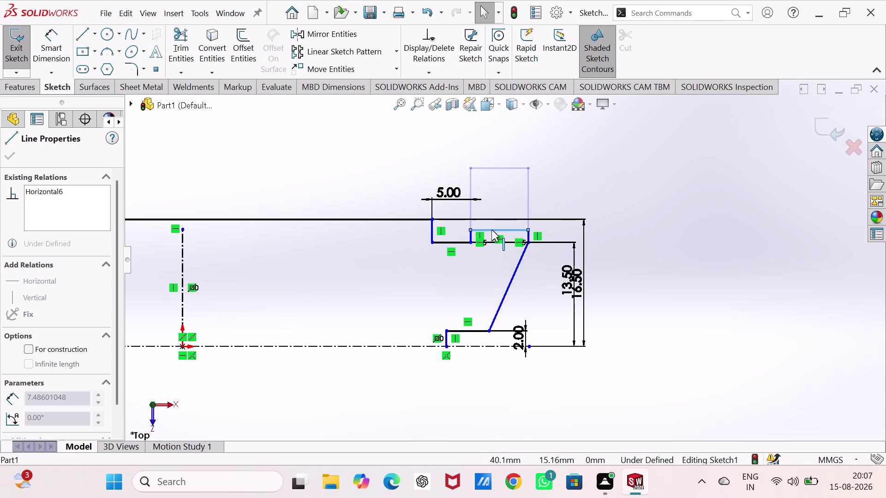
drag(491, 230, 491, 228)
click(755, 271)
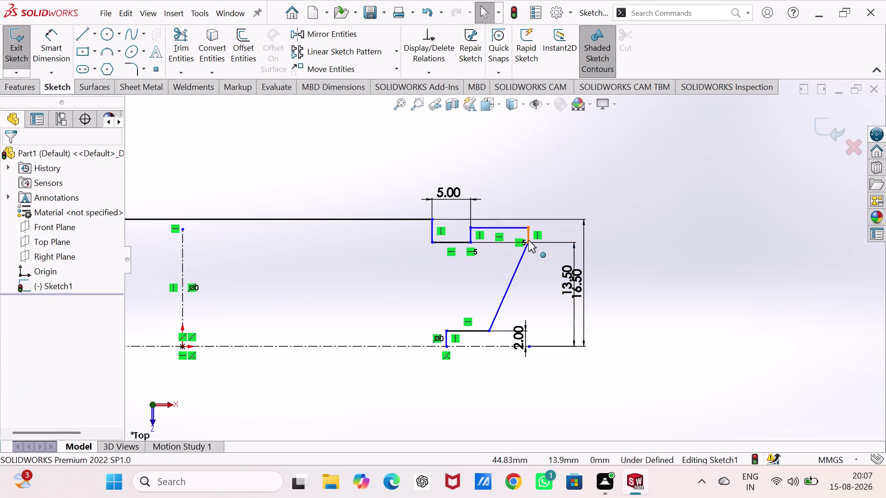
drag(528, 241, 529, 290)
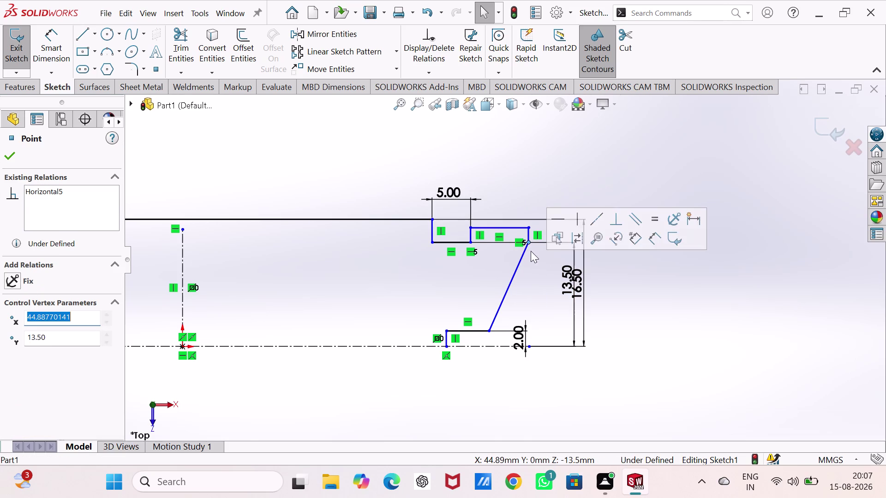
click(679, 303)
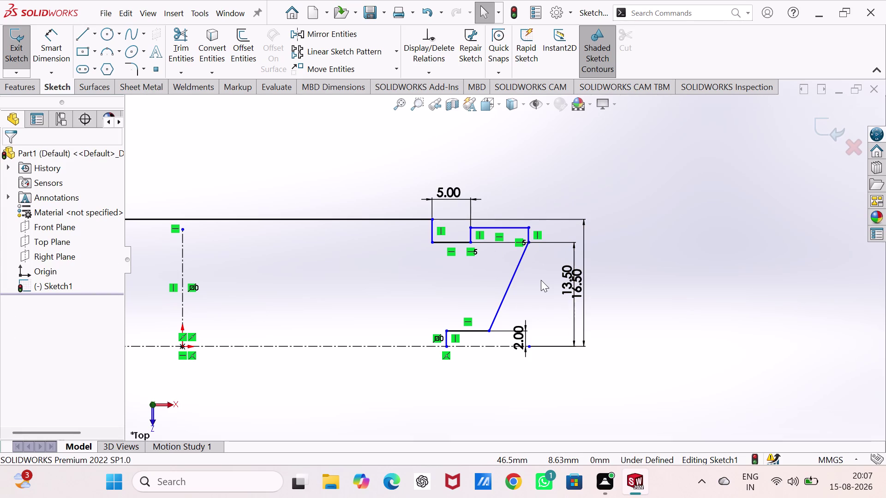
Start a distance dimension from the top line, then cancel it.
scroll(down, 3)
scroll(down, 3)
scroll(down, 3)
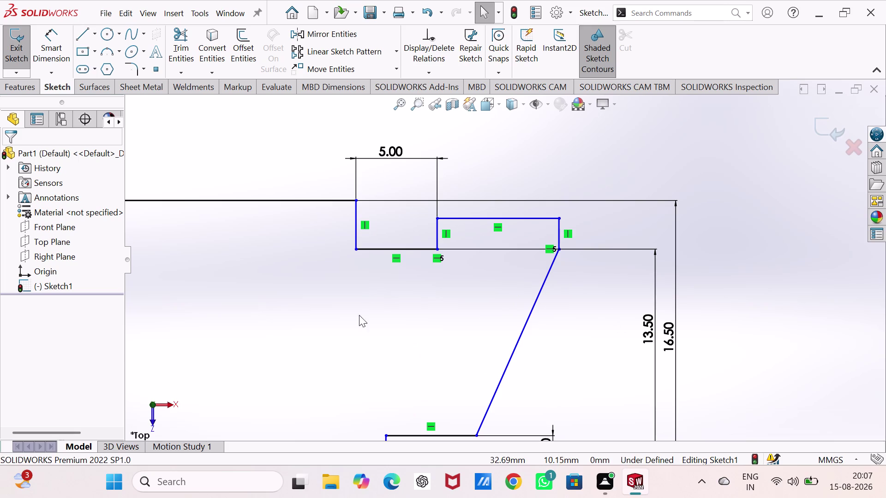
right_drag(345, 360, 338, 281)
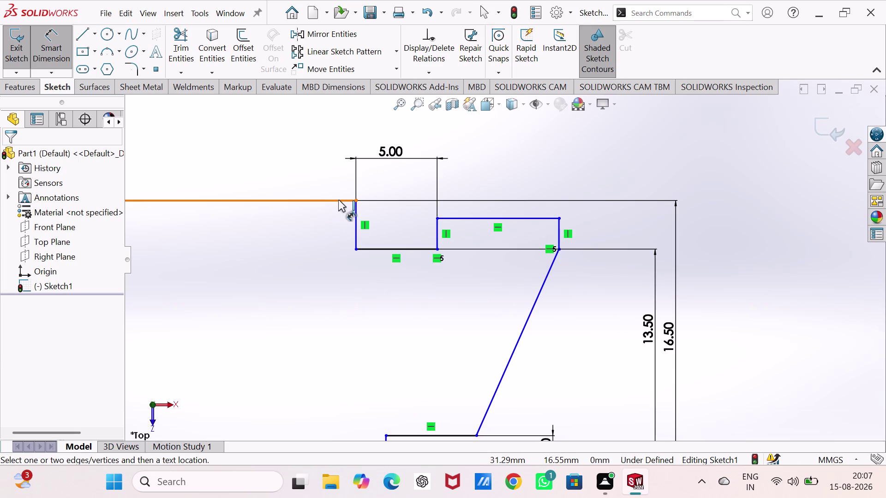
click(338, 199)
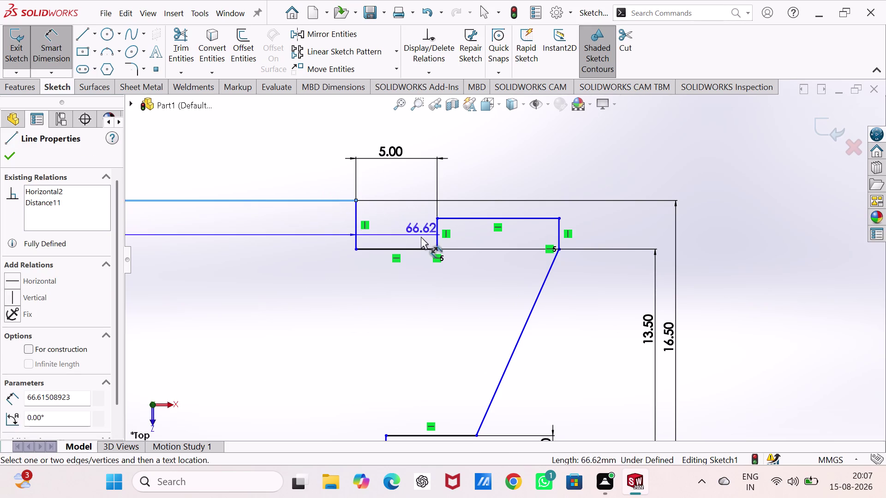
click(445, 218)
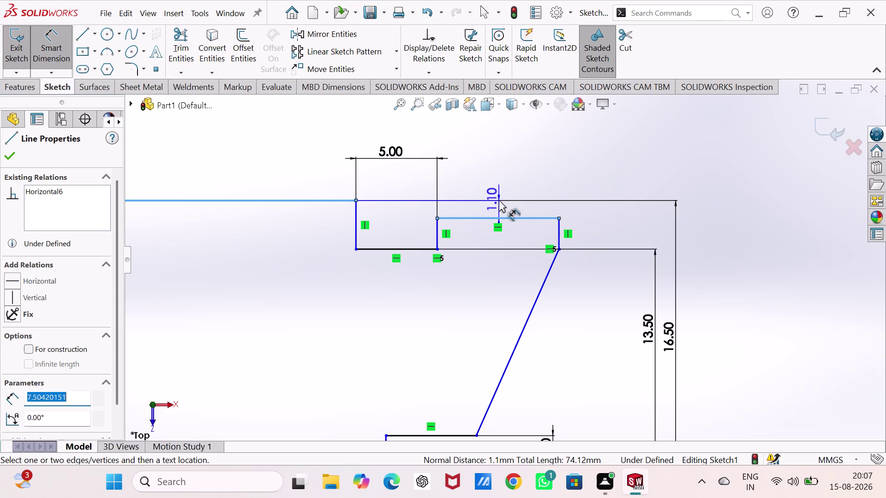
key(Escape)
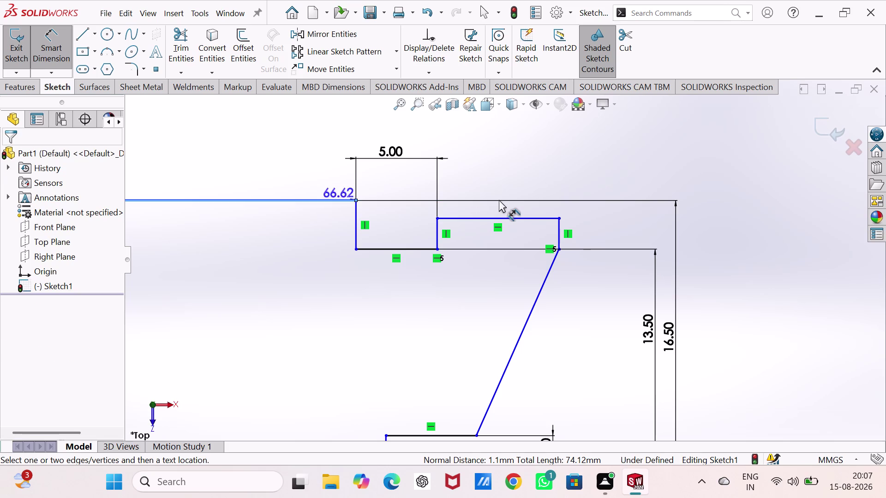
key(Escape)
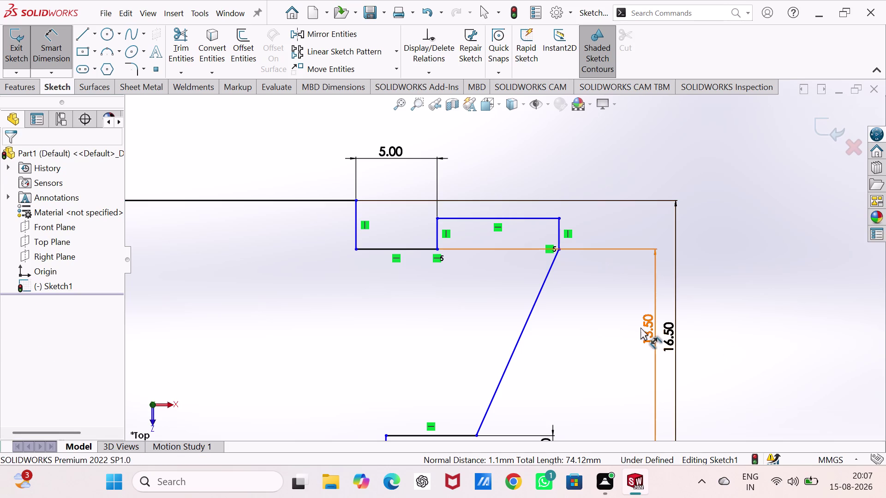
Delete the 13.50 ledge height dimension.
click(645, 327)
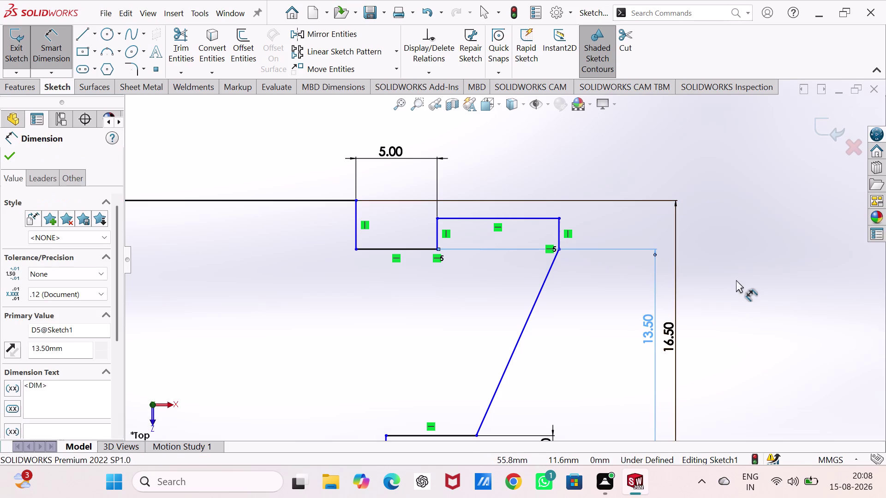
key(Escape)
key(Escape)
key(Escape)
key(Escape)
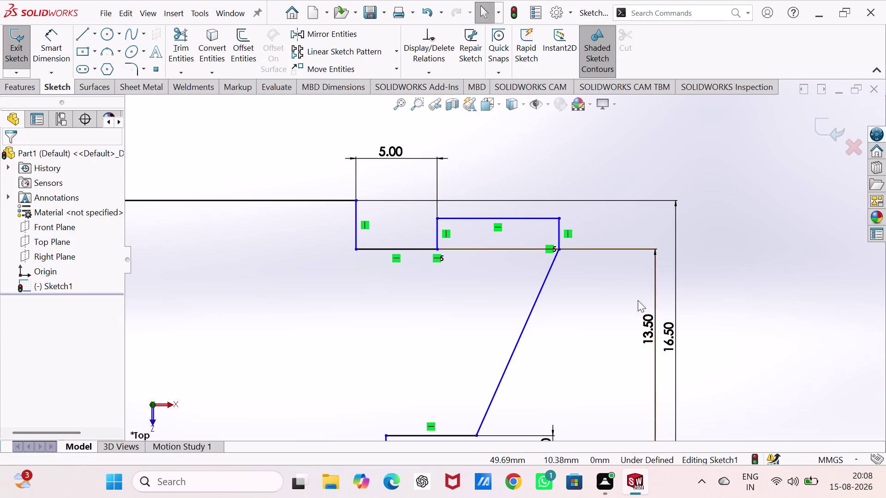
click(653, 307)
key(Delete)
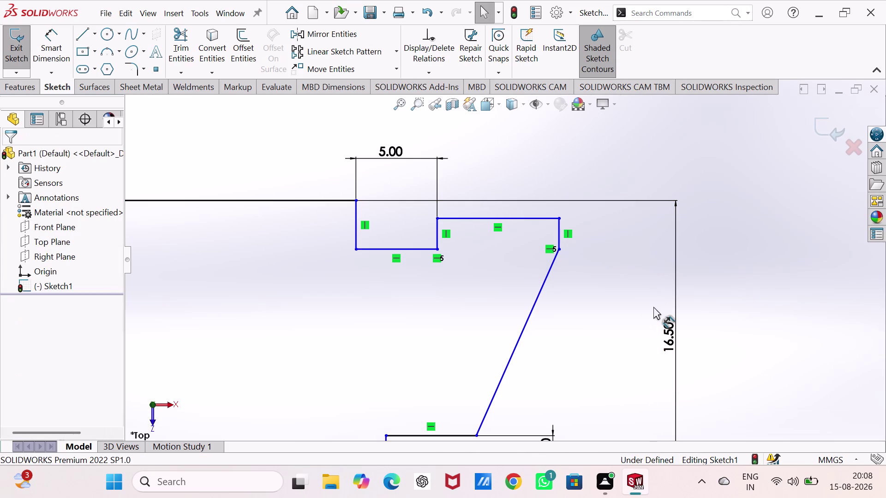
scroll(up, 3)
scroll(down, 3)
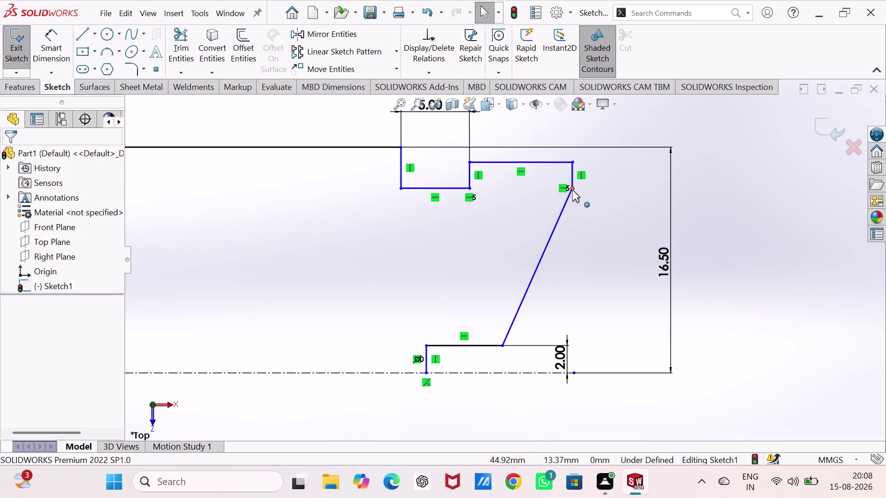
Move the step's corner and pull its horizontal edge lower.
drag(572, 190, 571, 239)
drag(534, 161, 540, 202)
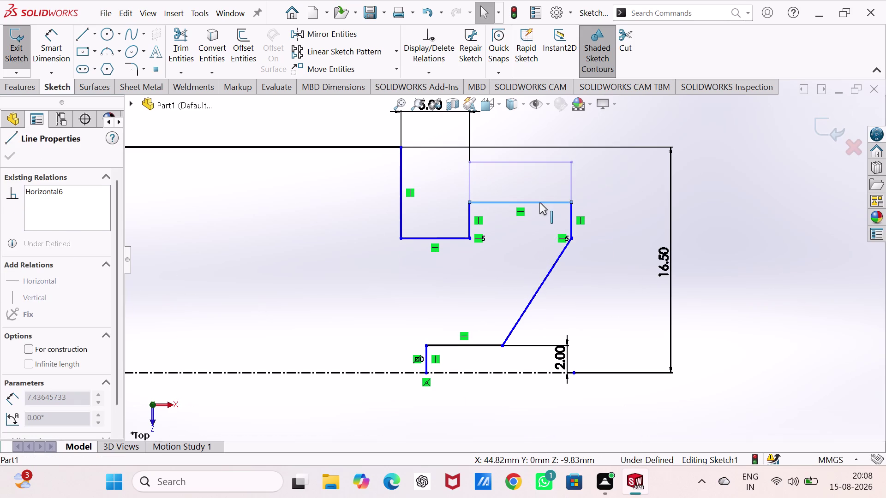
drag(539, 202, 538, 207)
click(539, 208)
Dimension the step's horizontal edge 11.00 below the top line.
right_drag(620, 262, 623, 145)
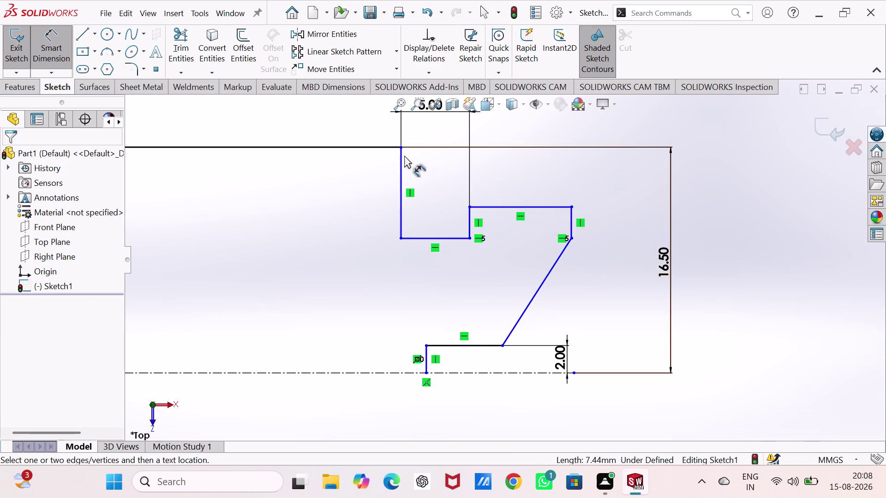
click(392, 147)
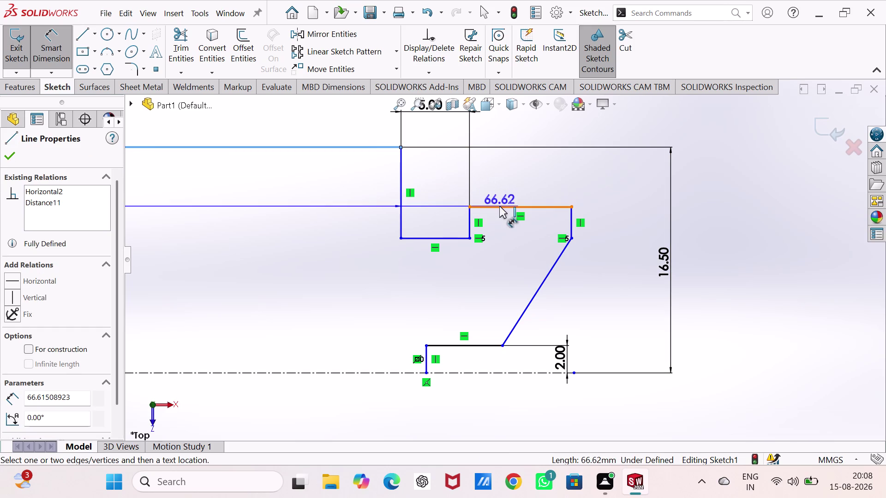
click(499, 206)
click(554, 169)
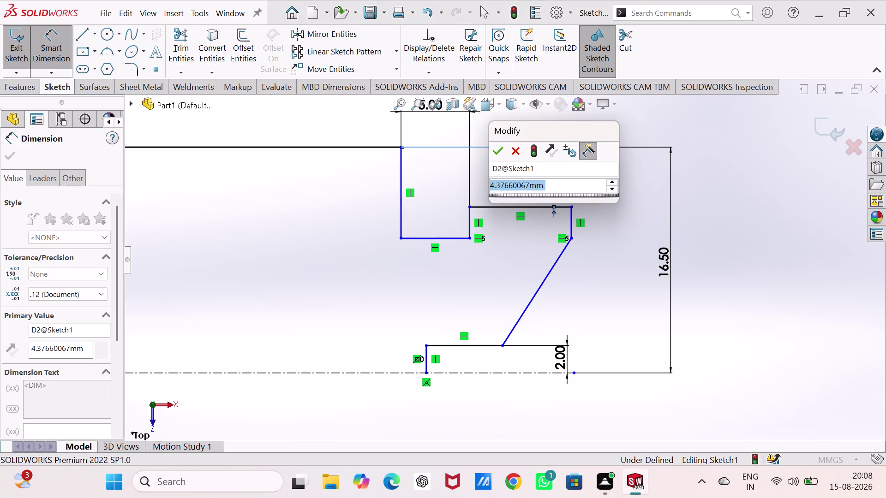
text(11)
key(Return)
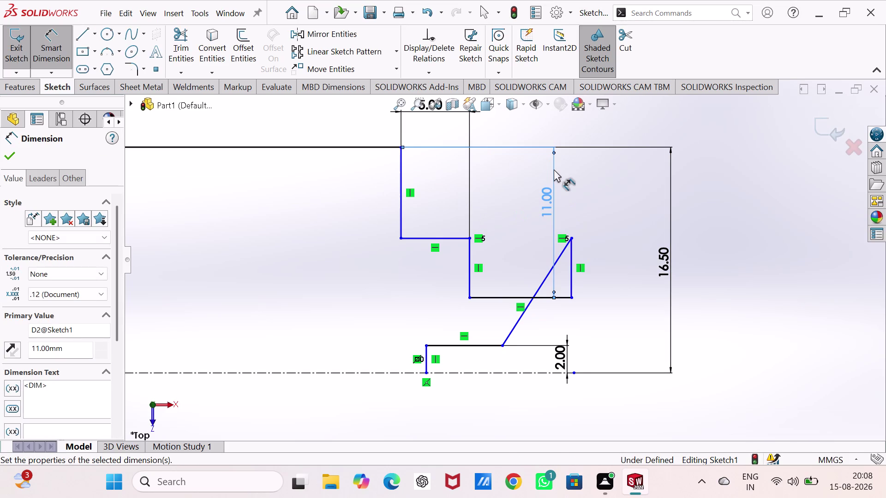